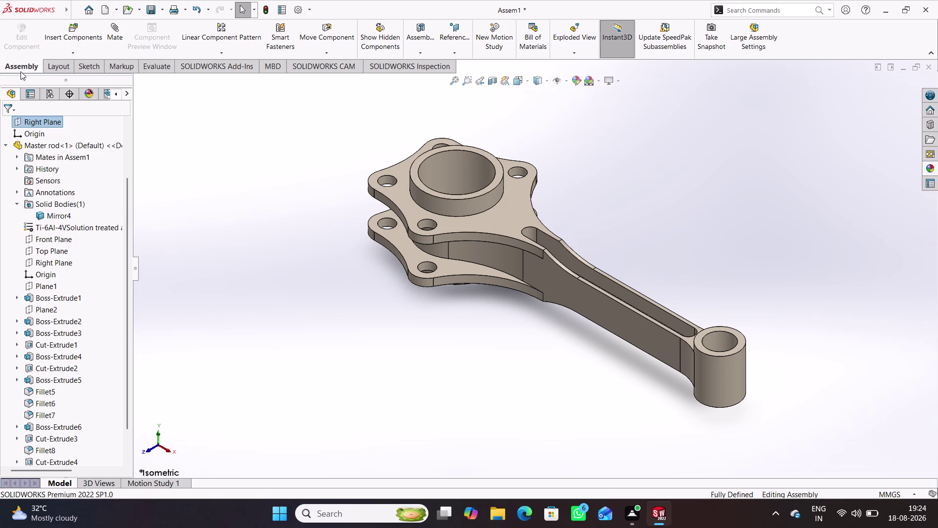
Insert the Articulated rod, turn it three times by 90°, and place it beside the master rod's flanged end.
click(85, 35)
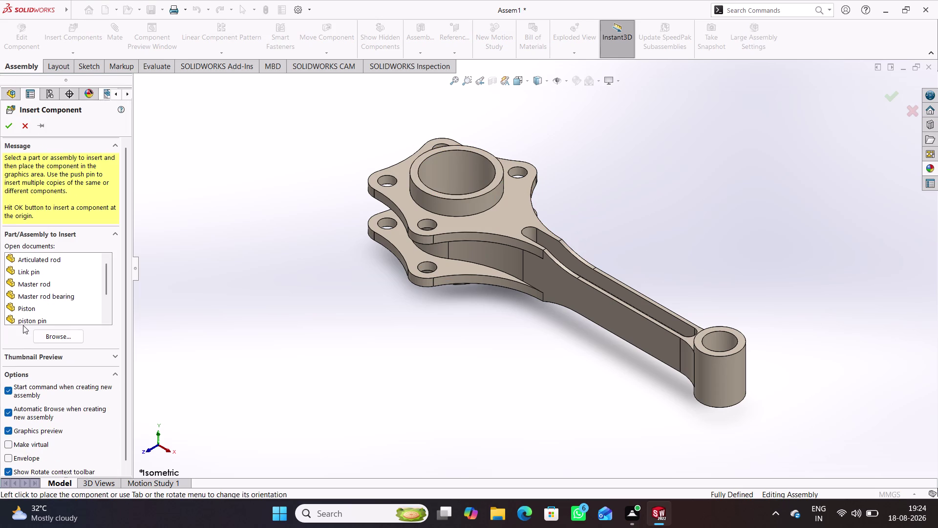
click(56, 262)
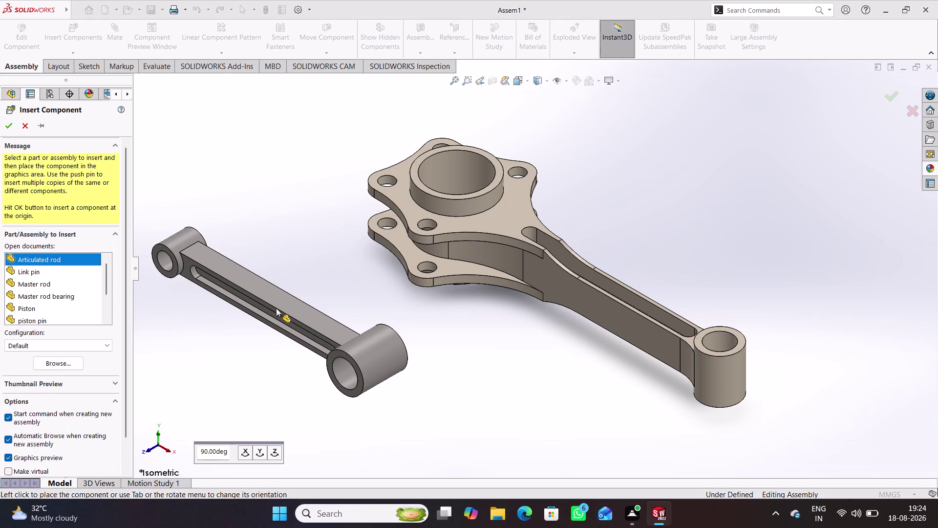
click(244, 453)
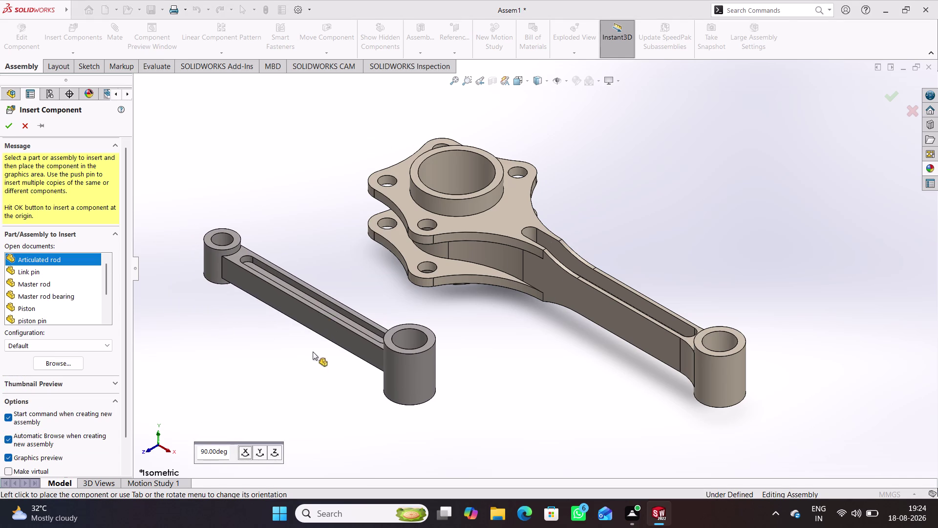
click(259, 451)
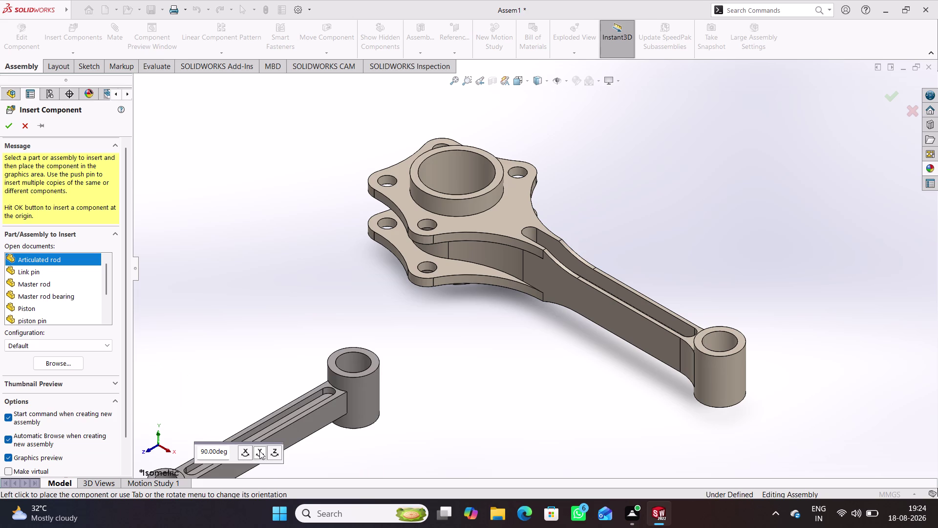
click(259, 451)
click(259, 451)
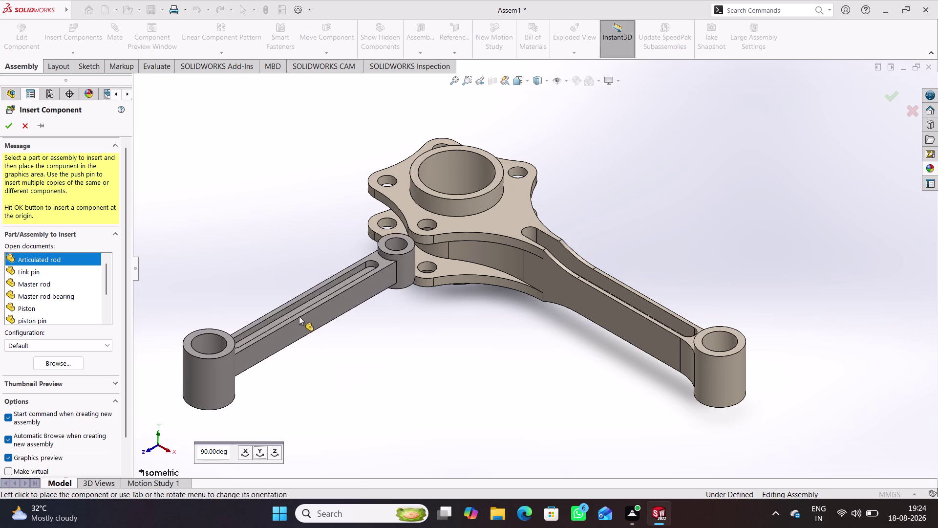
click(293, 313)
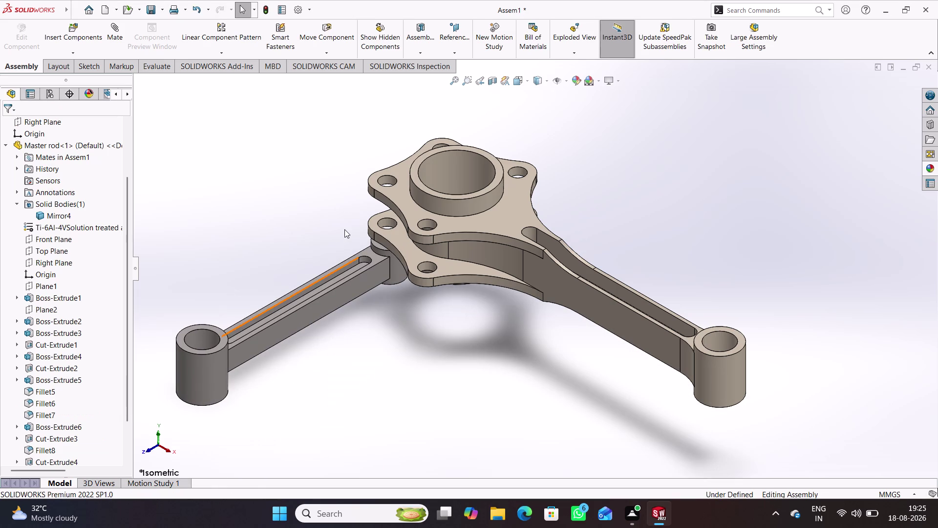
Pick the top face of the articulated rod's small end as the first Mate reference.
middle_drag(343, 240, 352, 228)
drag(365, 267, 363, 288)
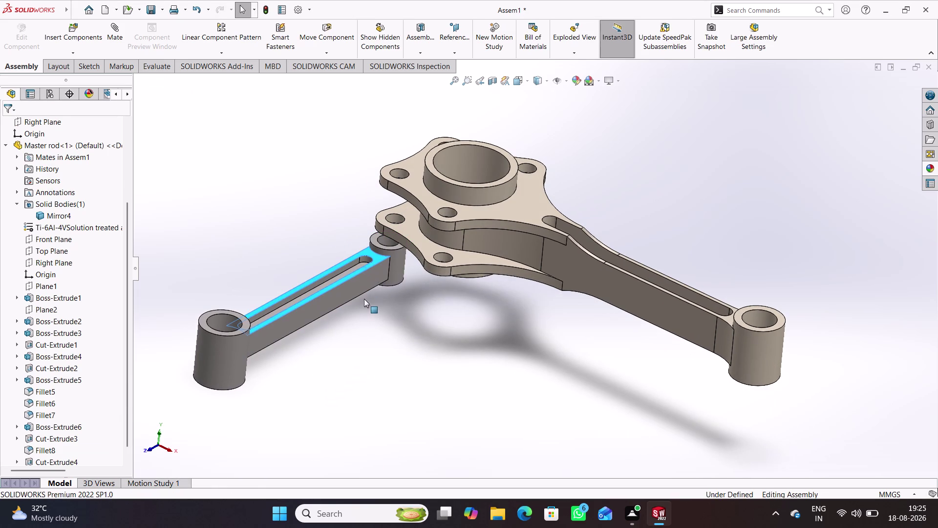
drag(363, 288, 366, 325)
click(109, 35)
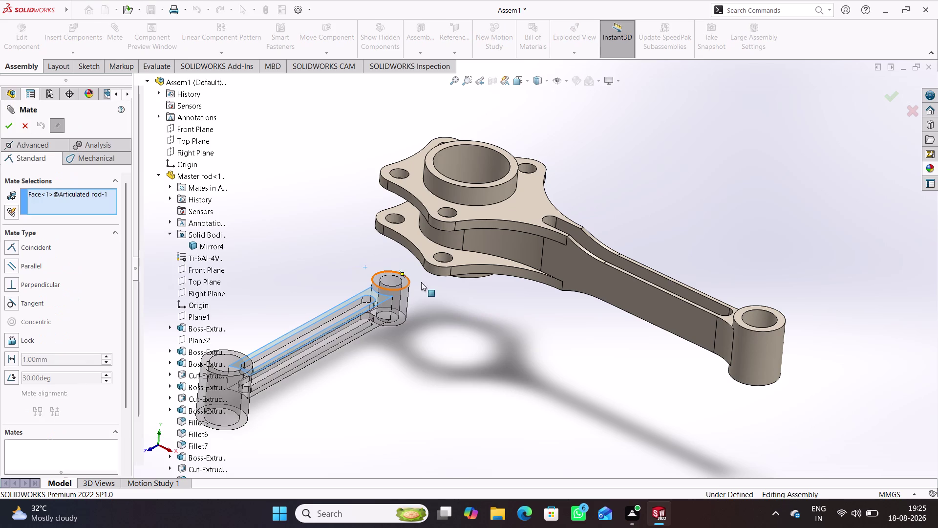
Make the rod-end cylinder concentric with the master rod flange pin-hole axis, dismissing the tangent suggestion.
scroll(down, 3)
scroll(down, 3)
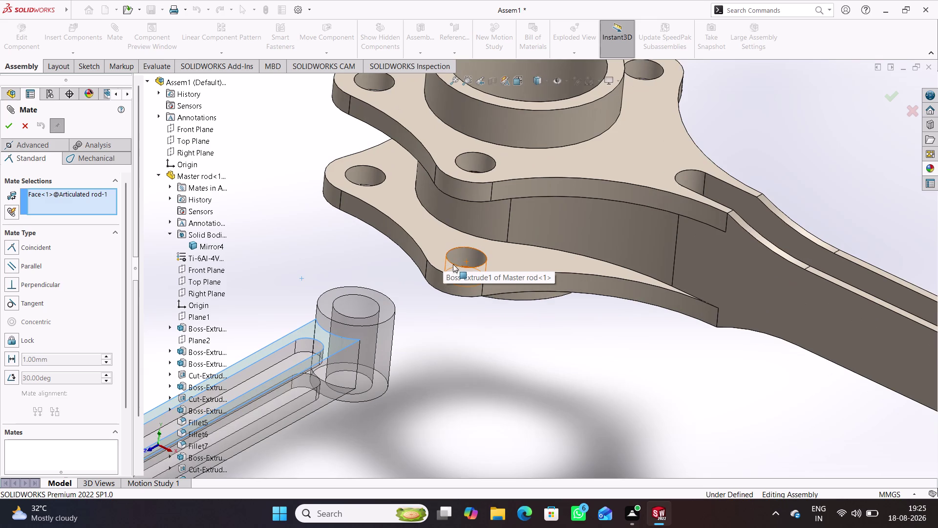
click(463, 251)
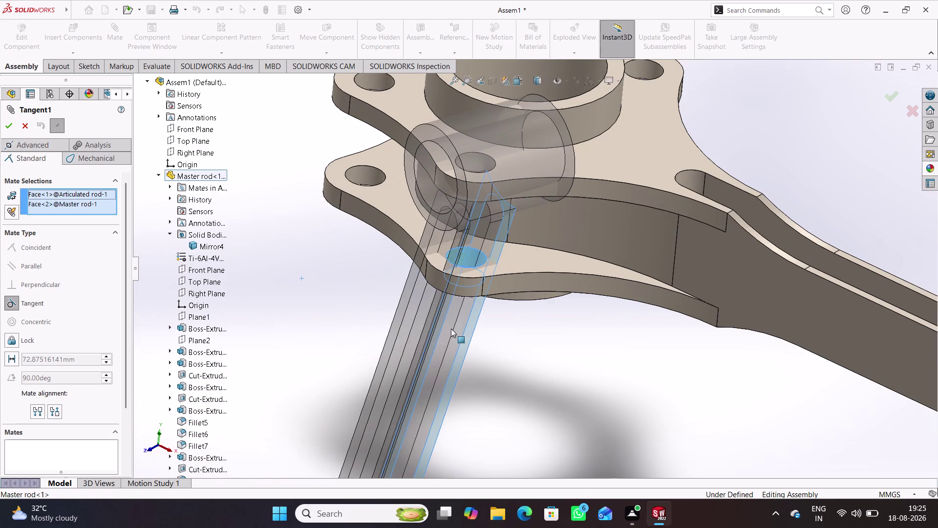
click(424, 349)
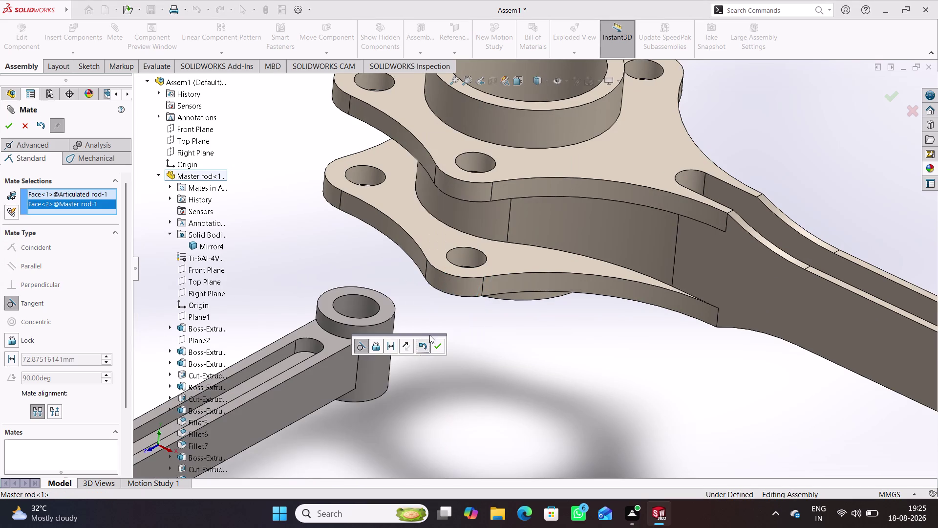
click(467, 257)
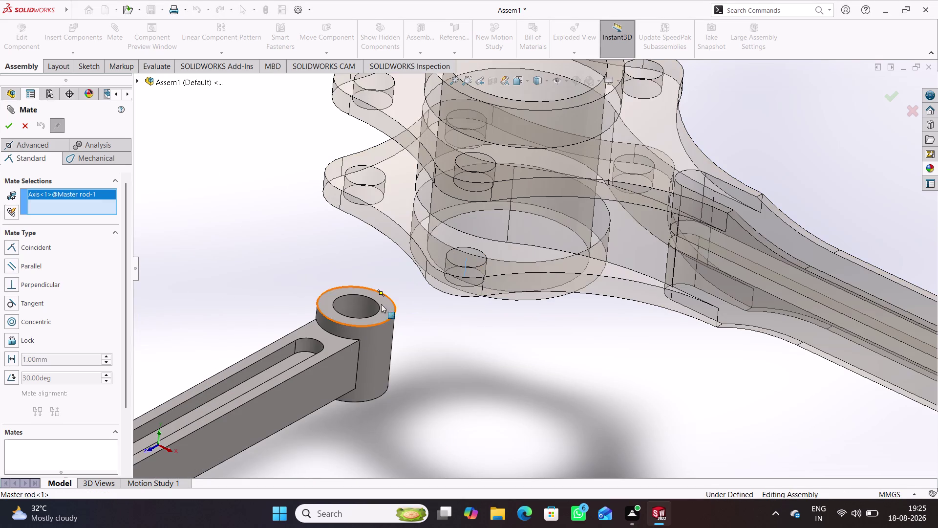
click(359, 300)
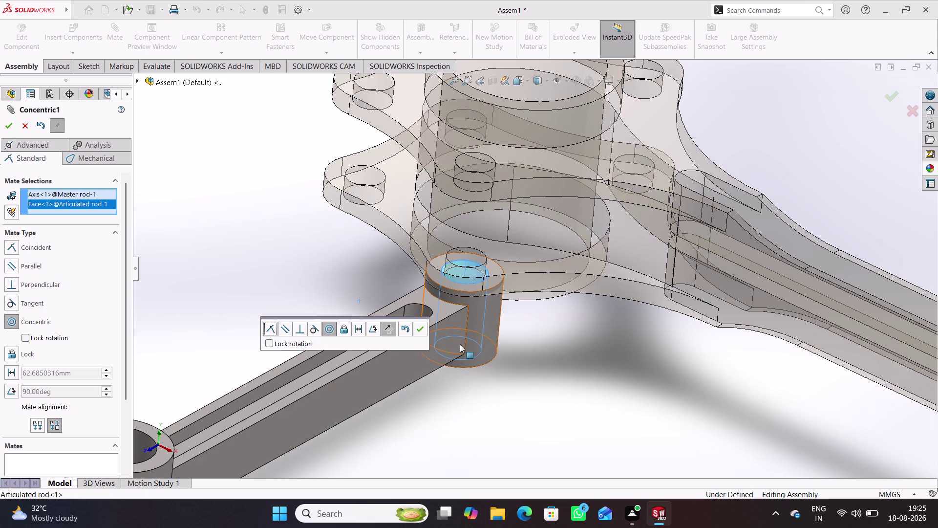
click(417, 327)
click(466, 380)
drag(477, 332, 477, 332)
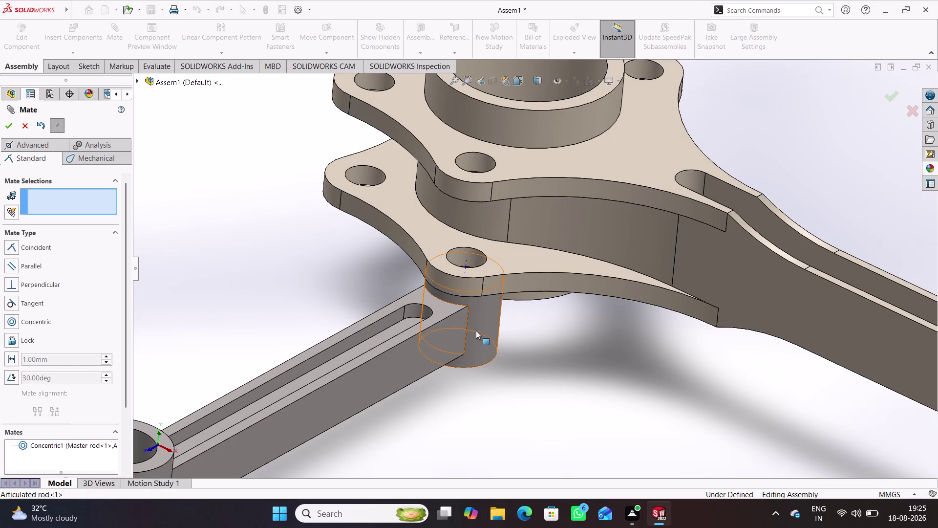
Drag the articulated rod's end up into the gap between the master rod flanges.
drag(476, 332, 467, 210)
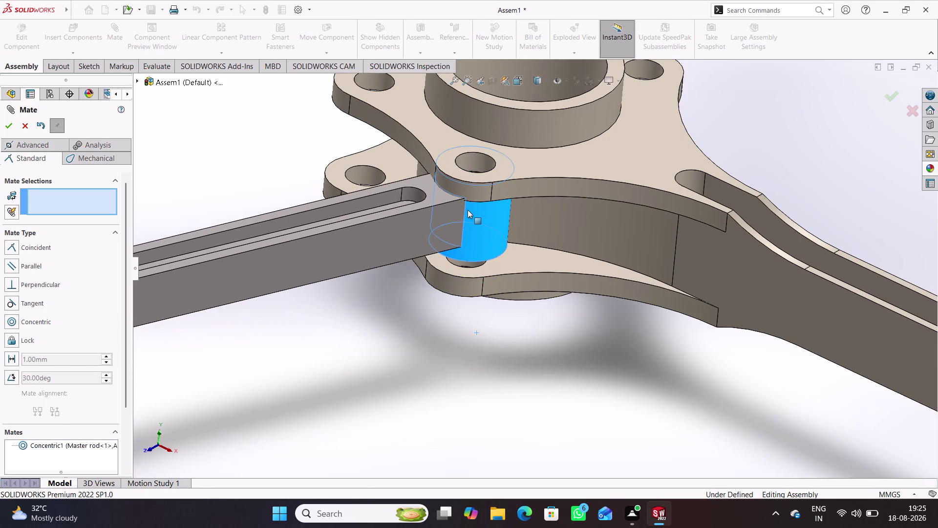
drag(468, 210, 469, 211)
click(438, 327)
middle_drag(466, 337, 466, 319)
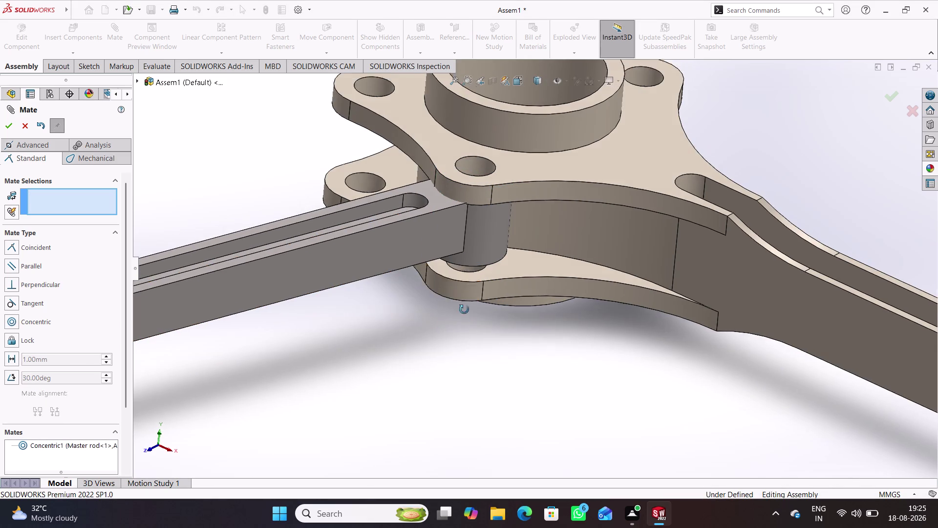
middle_drag(466, 319, 450, 269)
drag(546, 365, 538, 101)
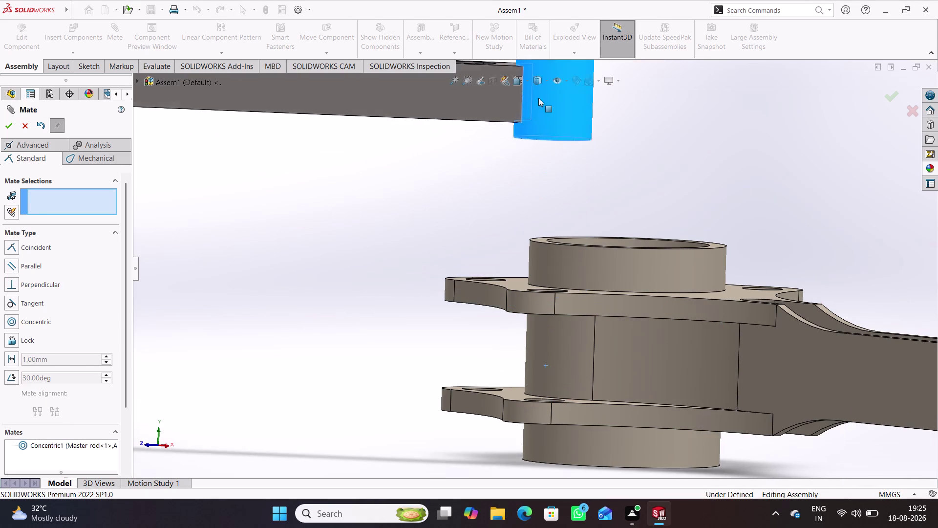
drag(537, 101, 538, 98)
middle_drag(512, 170, 536, 63)
scroll(up, 3)
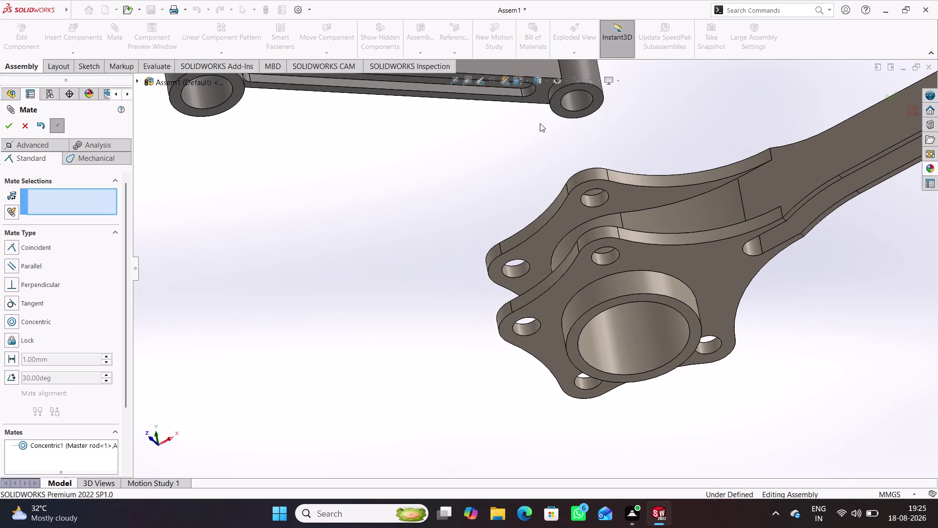
Mate the articulated rod end face coincident with the master rod flange face.
click(597, 95)
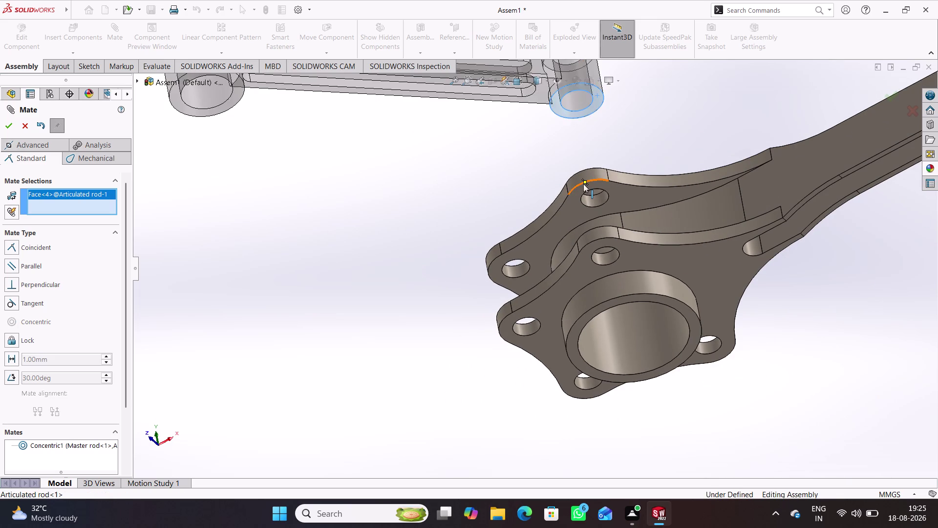
middle_drag(583, 184, 561, 332)
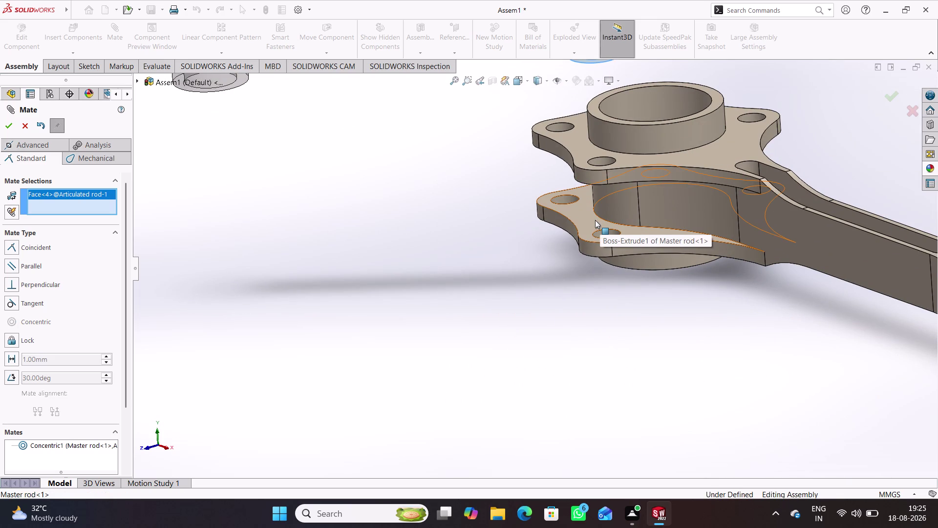
click(590, 226)
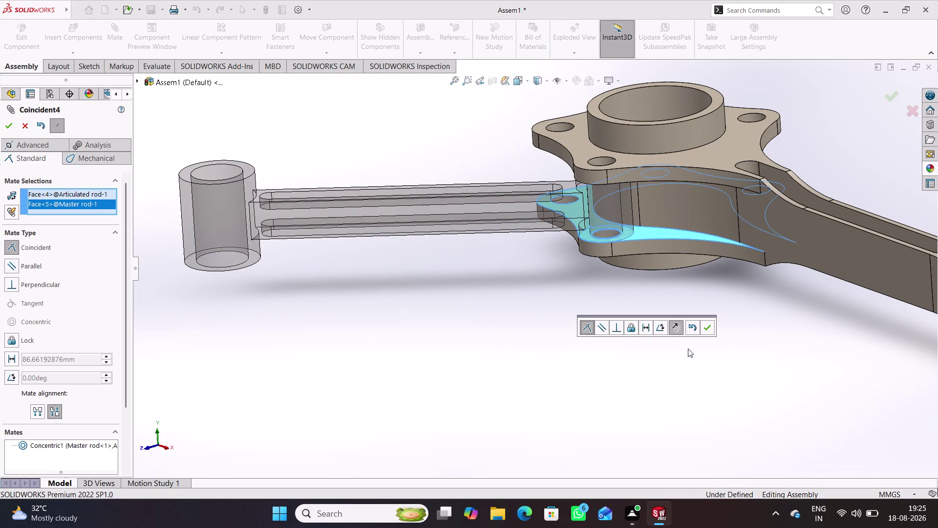
click(710, 331)
click(566, 315)
middle_drag(570, 319, 580, 254)
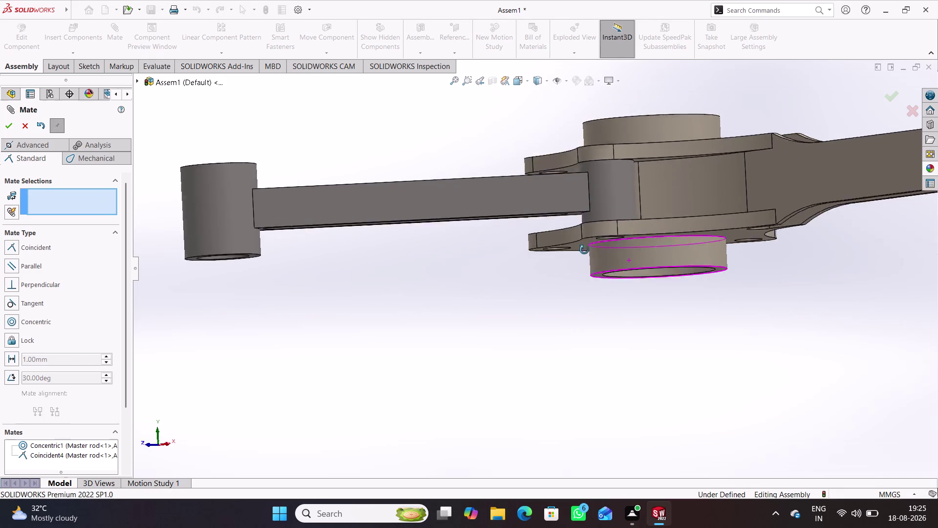
middle_drag(581, 254, 590, 423)
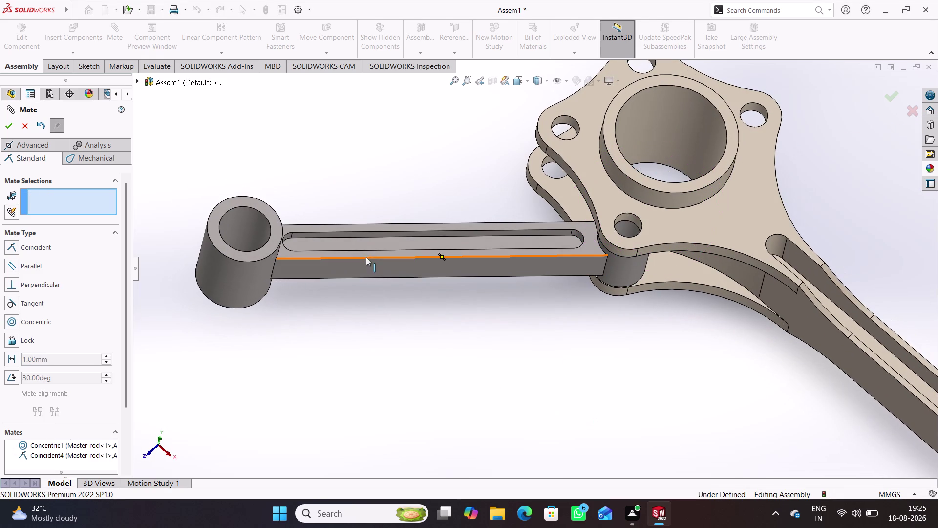
Swing the articulated rod about its pin and close the Mate PropertyManager.
drag(366, 257, 445, 363)
scroll(up, 3)
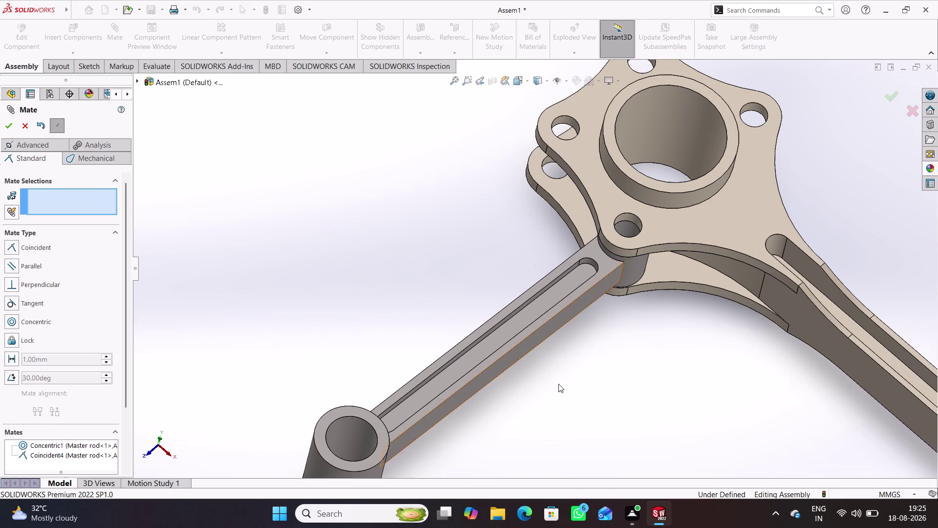
scroll(up, 3)
middle_drag(461, 268, 434, 273)
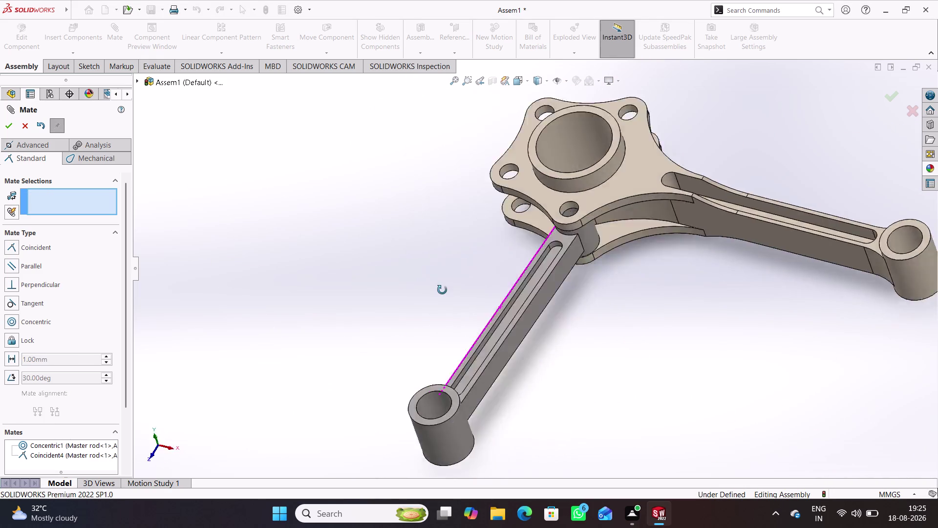
middle_drag(434, 272, 534, 231)
scroll(up, 3)
scroll(down, 3)
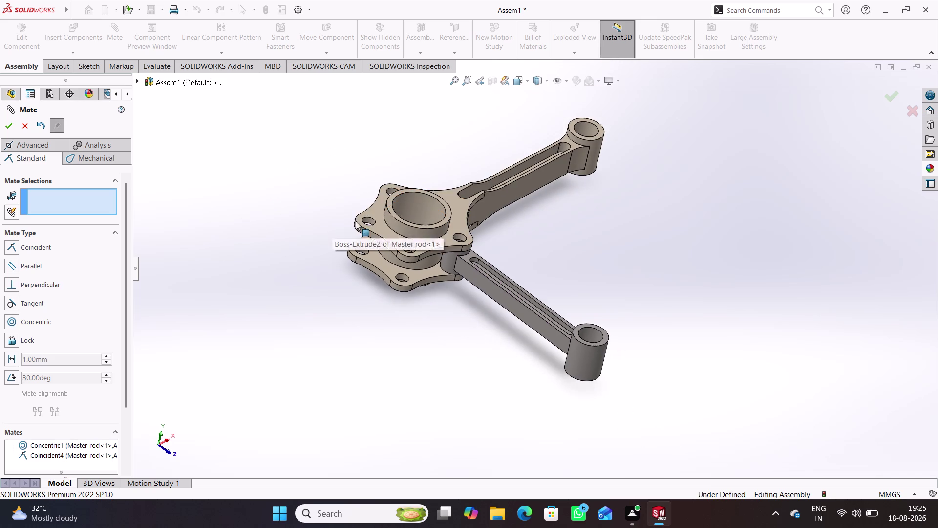
scroll(down, 3)
scroll(down, 3)
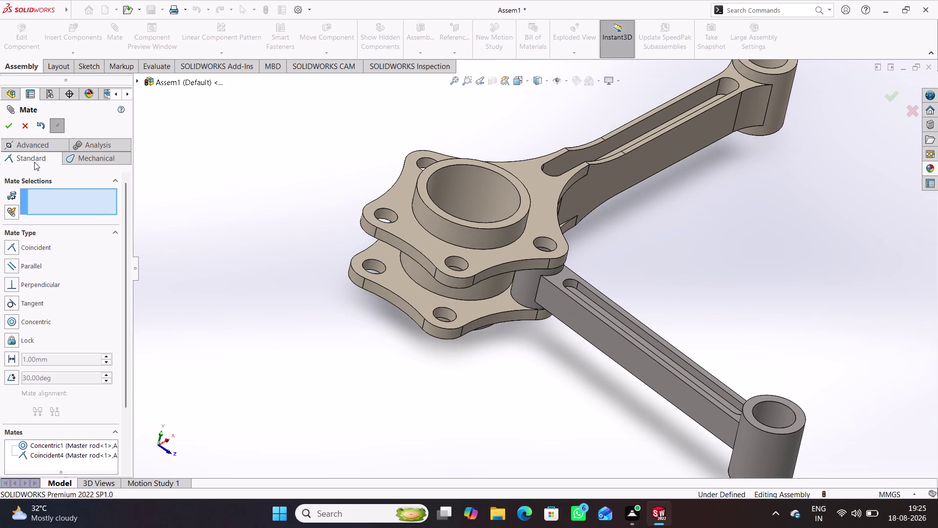
click(5, 128)
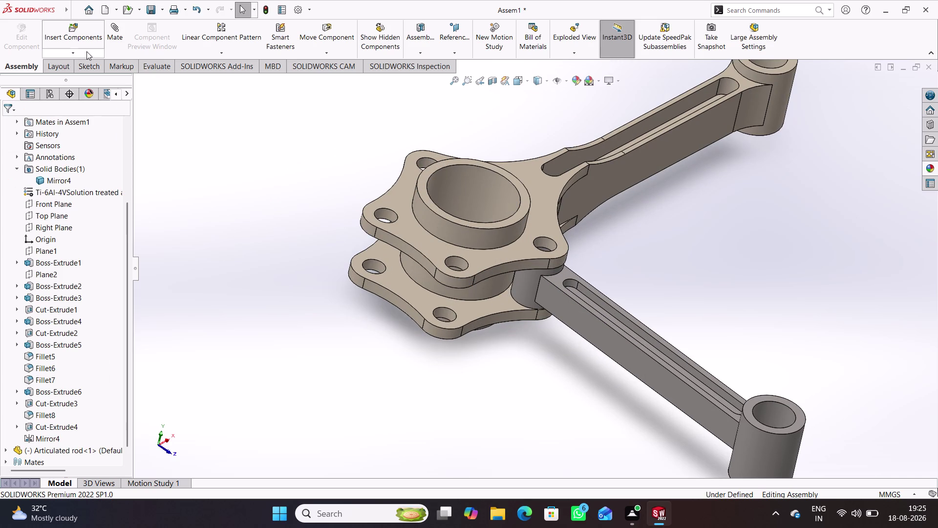
Copy the articulated rod with its mates onto the next flange pin hole and flange face.
click(75, 50)
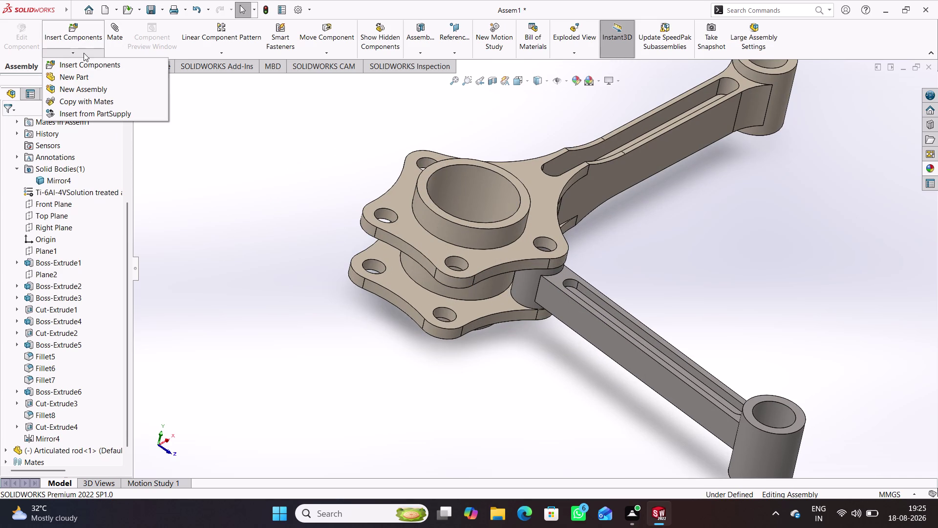
click(92, 101)
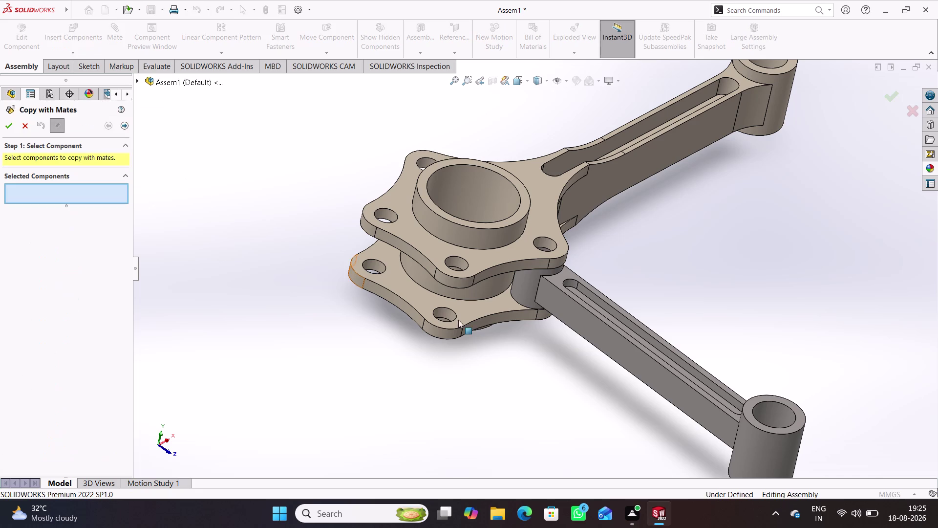
click(596, 325)
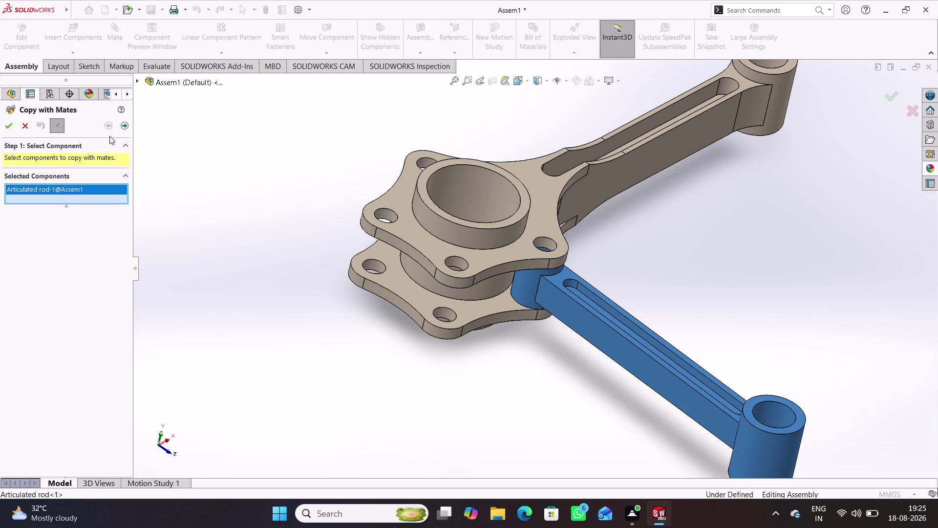
click(125, 127)
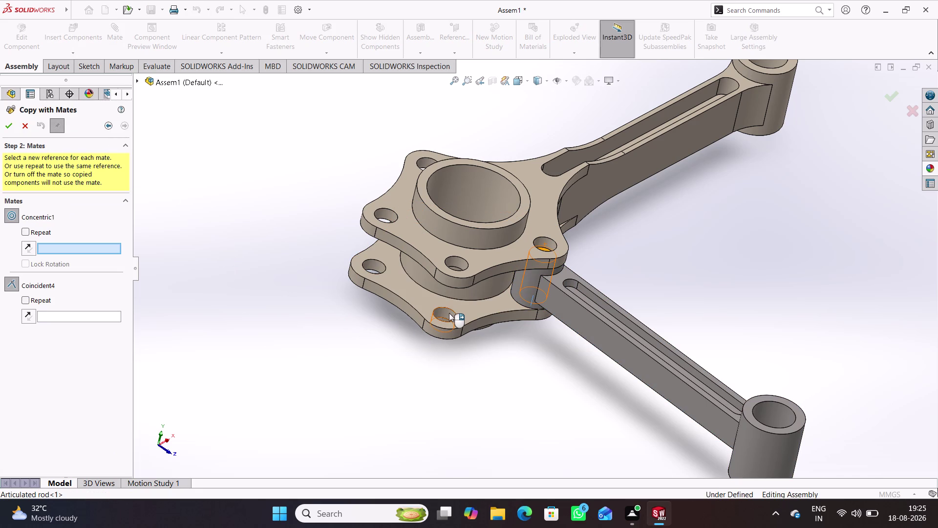
click(449, 312)
click(416, 294)
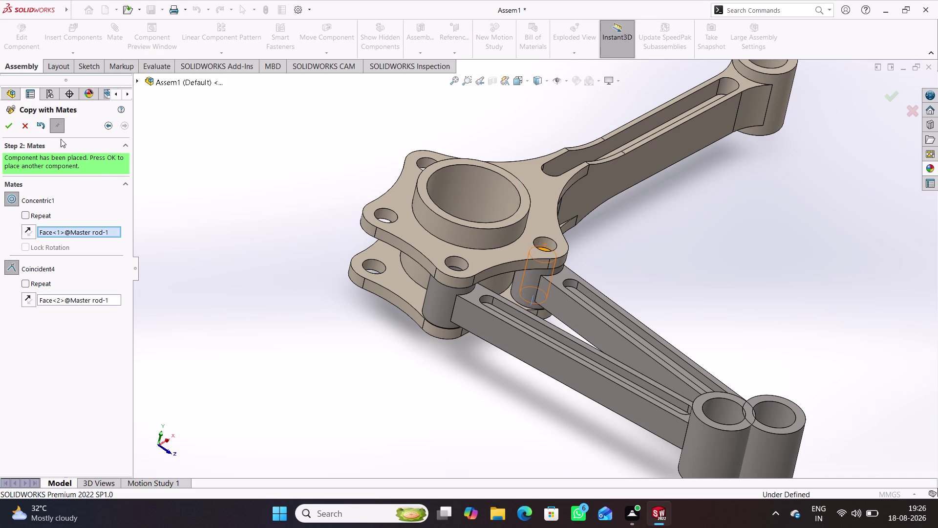
click(7, 126)
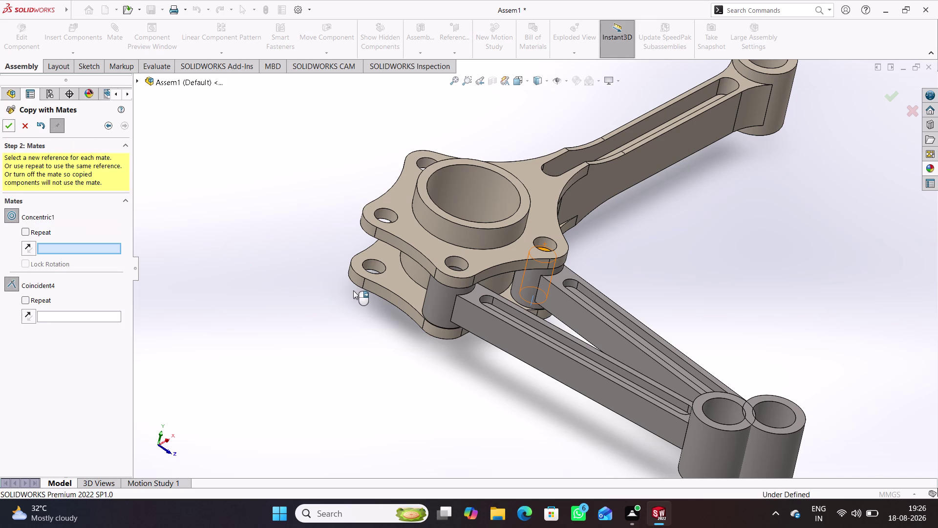
Place another articulated rod copy at the next pin hole against the flange face.
middle_drag(323, 309, 355, 346)
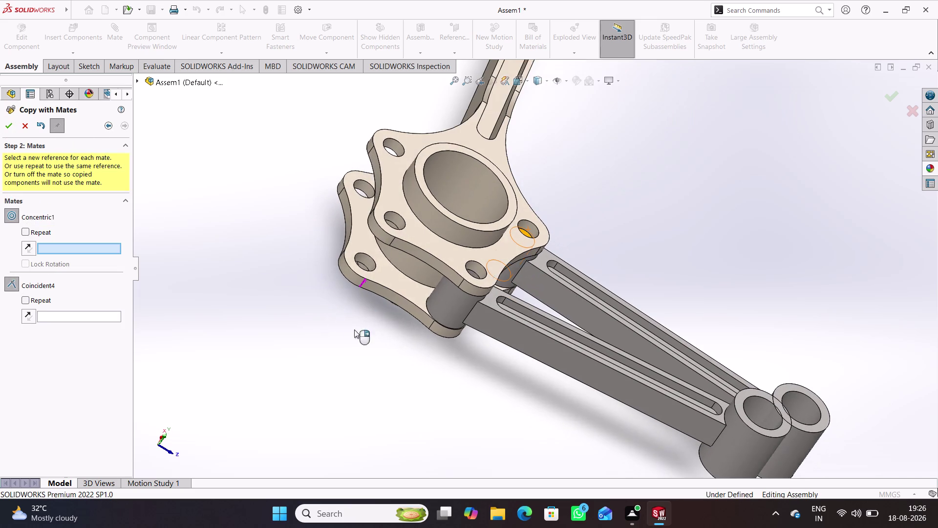
click(365, 258)
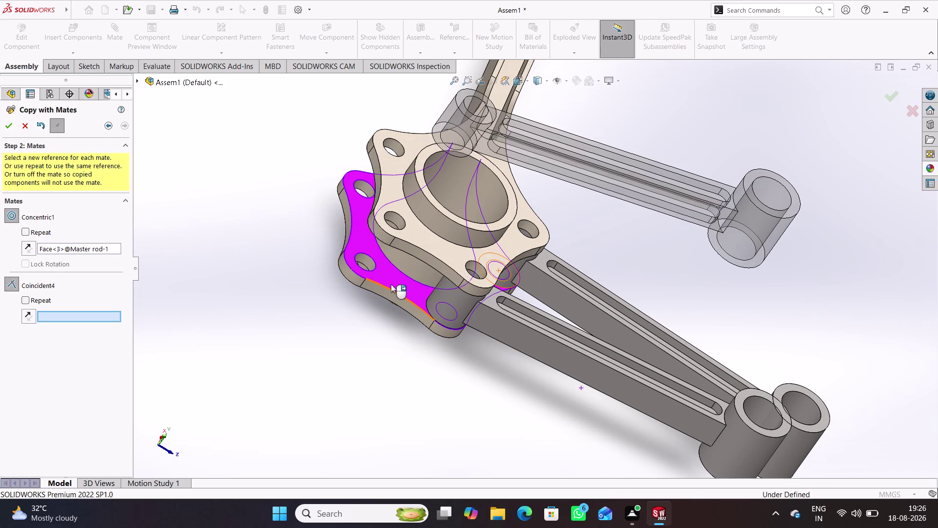
click(394, 277)
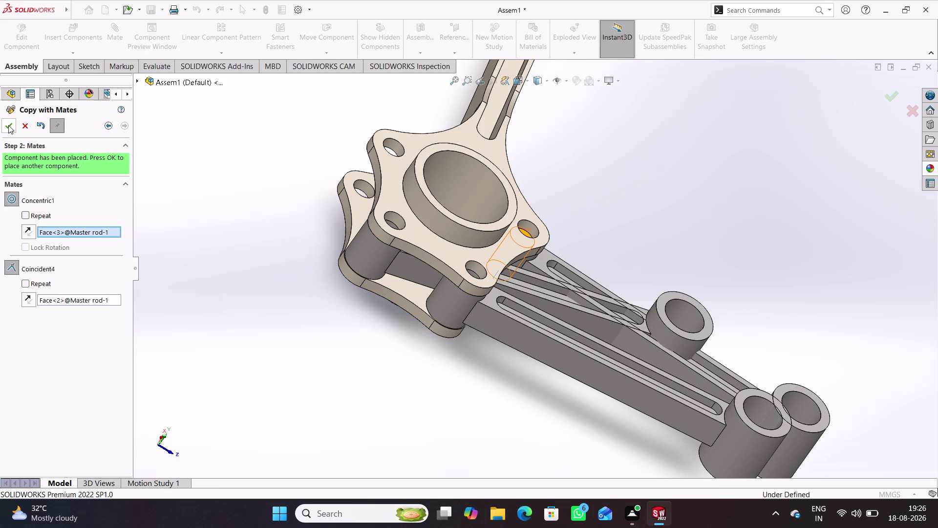
click(8, 125)
Place a final rod copy at another pin hole and finish Copy with Mates.
middle_drag(367, 367, 439, 365)
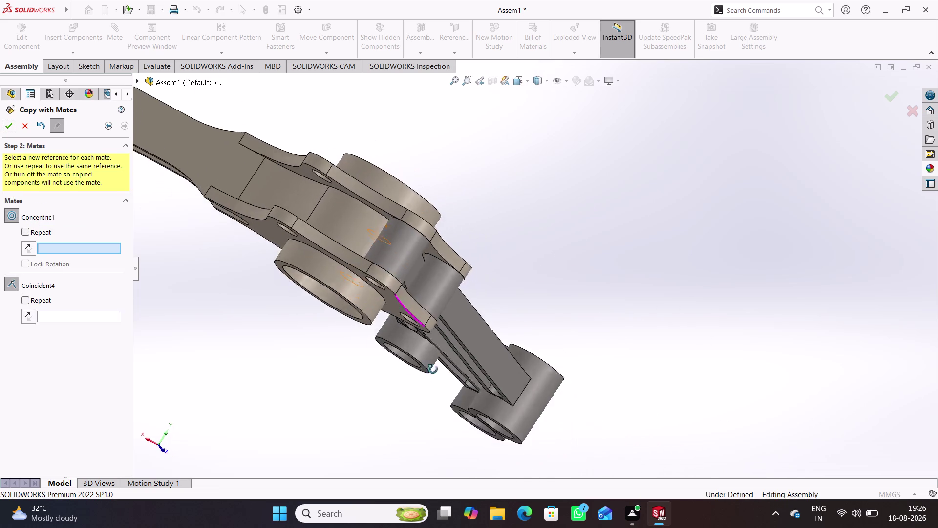
middle_drag(439, 365, 412, 387)
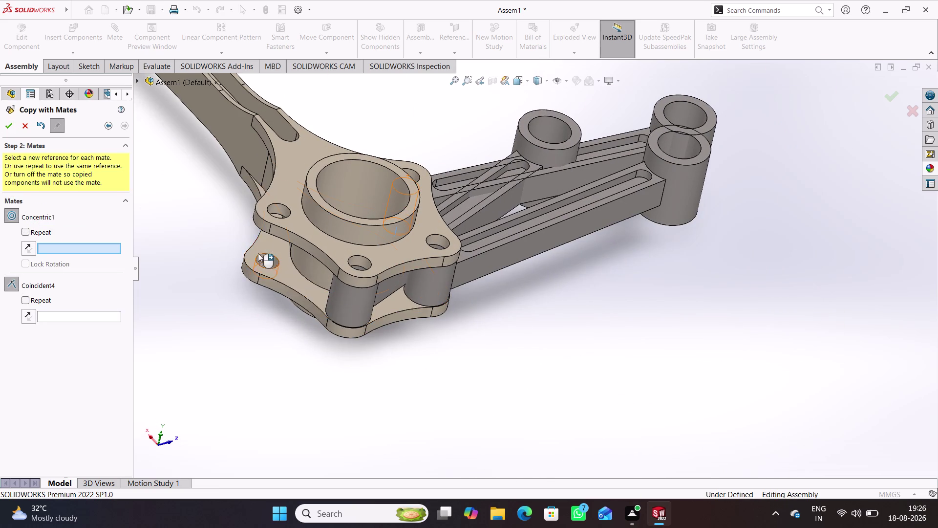
click(271, 262)
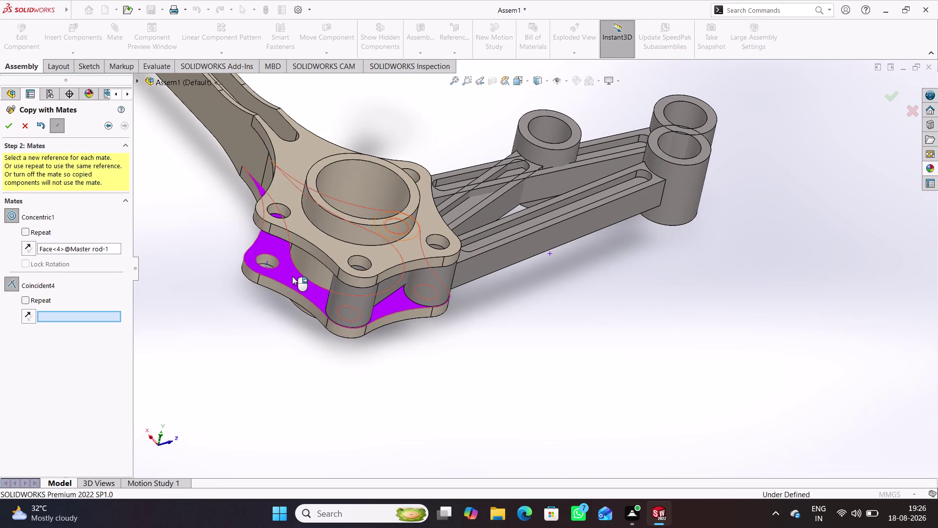
click(292, 276)
click(7, 125)
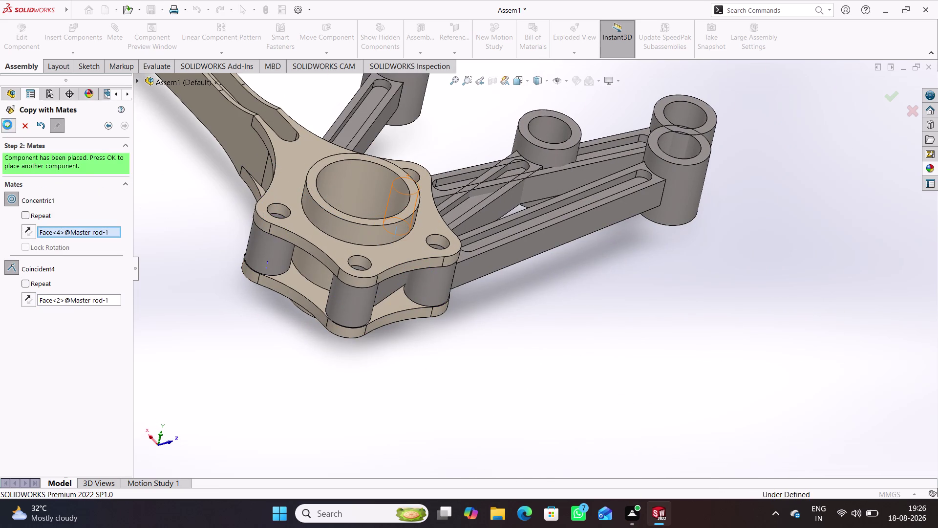
click(26, 124)
Drag the articulated rods around their pins to spread them radially around the master rod.
middle_drag(363, 339, 359, 329)
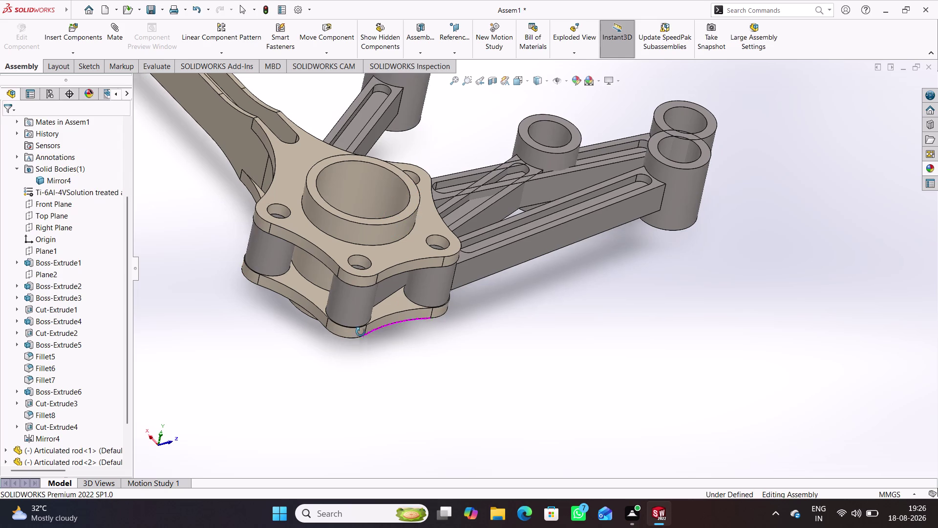
middle_drag(359, 329, 329, 344)
drag(761, 215, 739, 285)
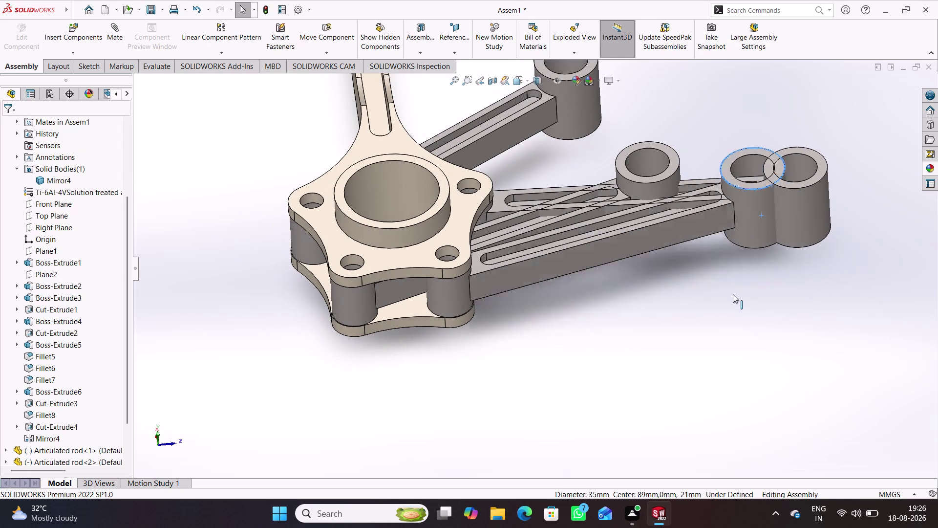
drag(738, 285, 601, 210)
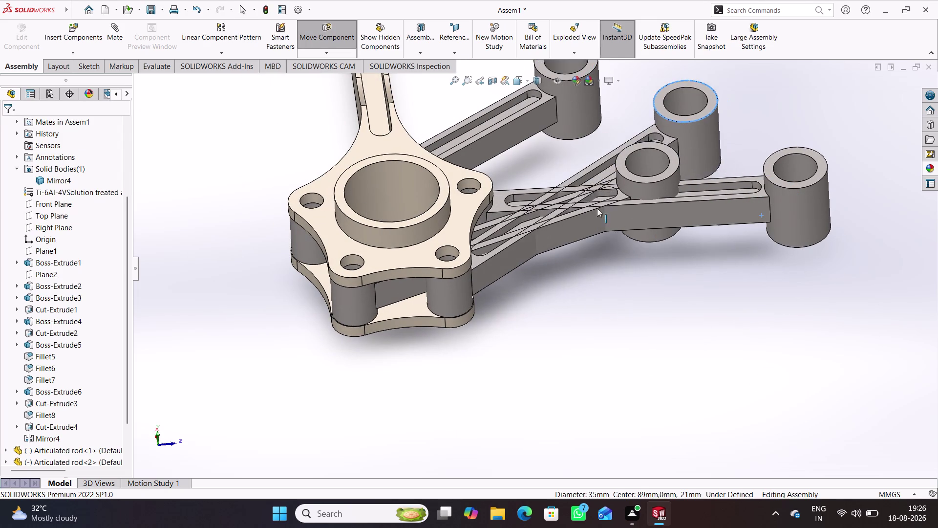
drag(602, 210, 483, 100)
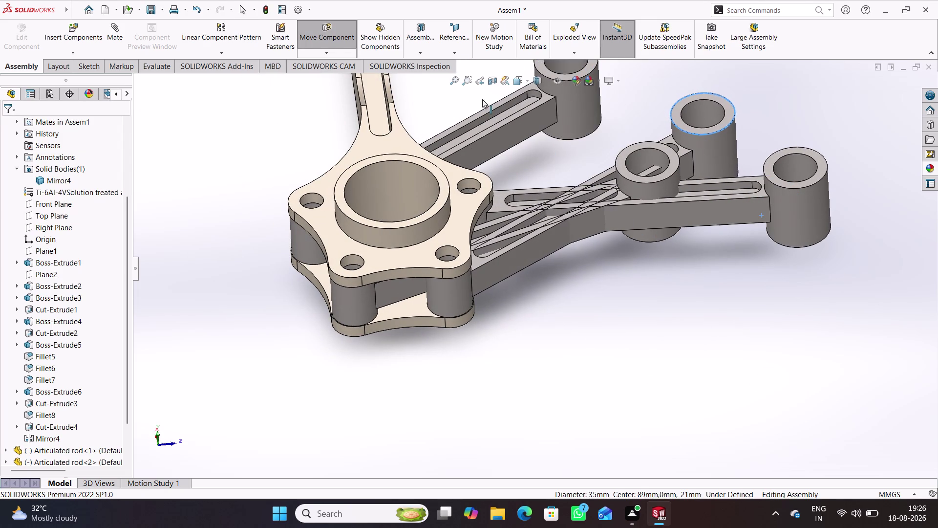
drag(483, 100, 481, 99)
drag(803, 204, 382, 325)
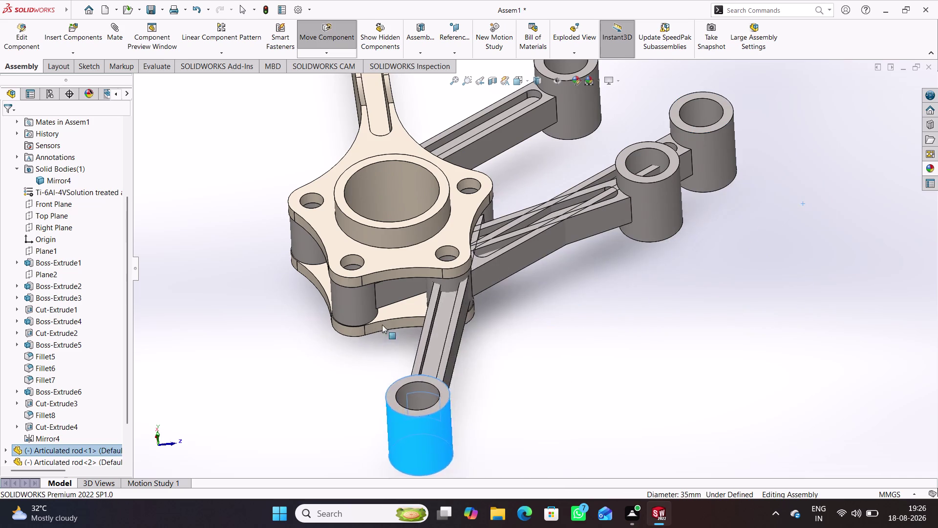
drag(382, 324, 769, 96)
drag(649, 175, 616, 301)
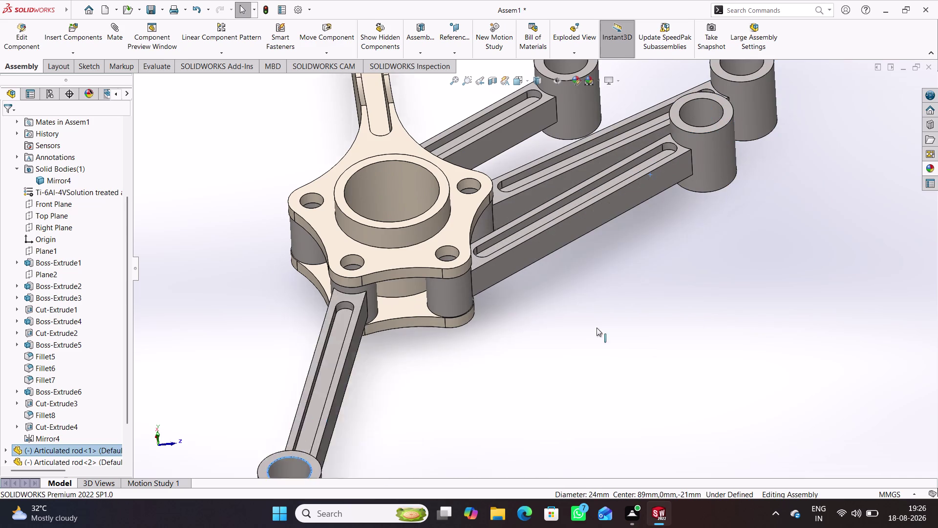
drag(616, 301, 473, 377)
drag(712, 127, 717, 153)
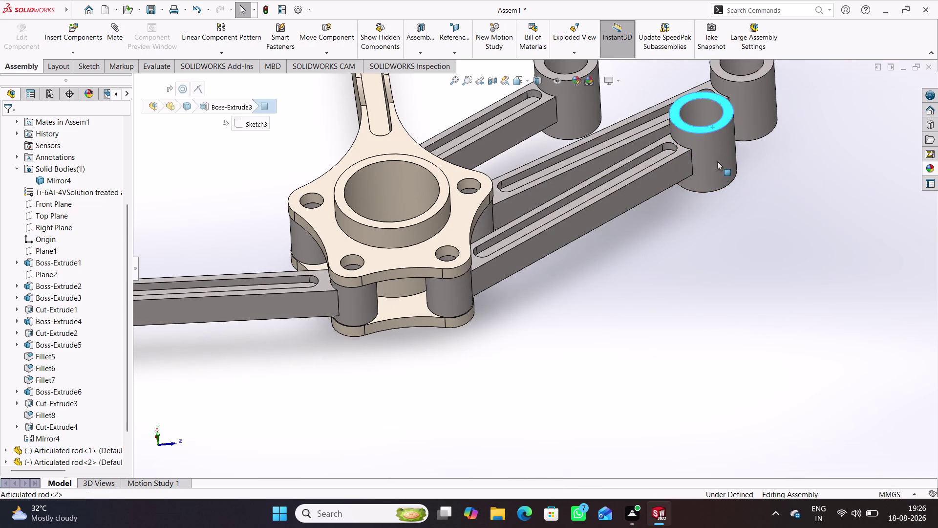
drag(717, 153, 551, 430)
drag(574, 98, 516, 78)
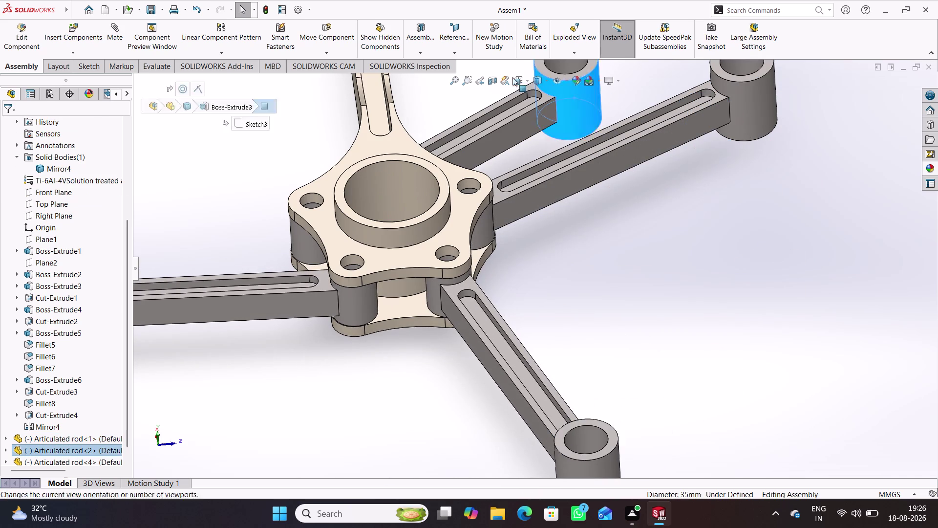
drag(516, 77, 157, 189)
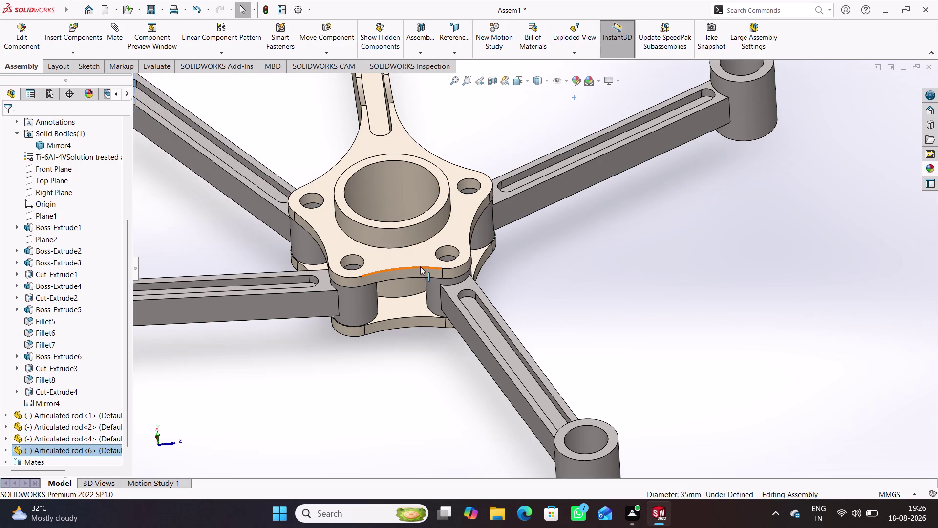
Zoom in and swing the left-side rods toward the bottom and back left.
scroll(up, 3)
scroll(up, 3)
scroll(up, 3)
click(608, 275)
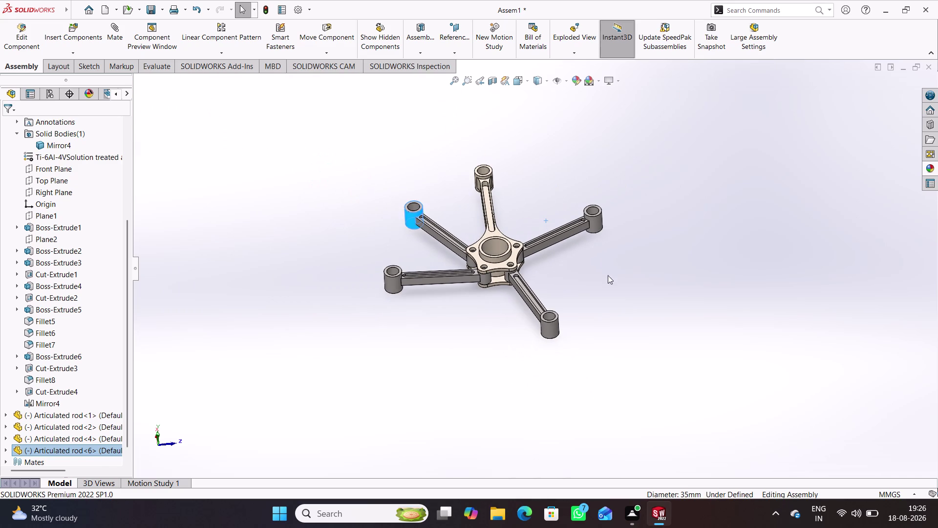
drag(390, 277, 386, 293)
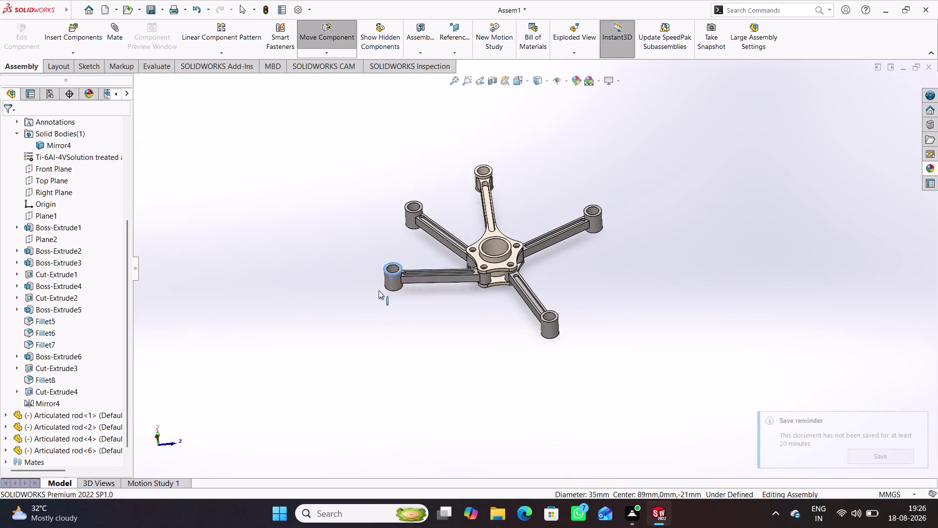
drag(385, 293, 219, 233)
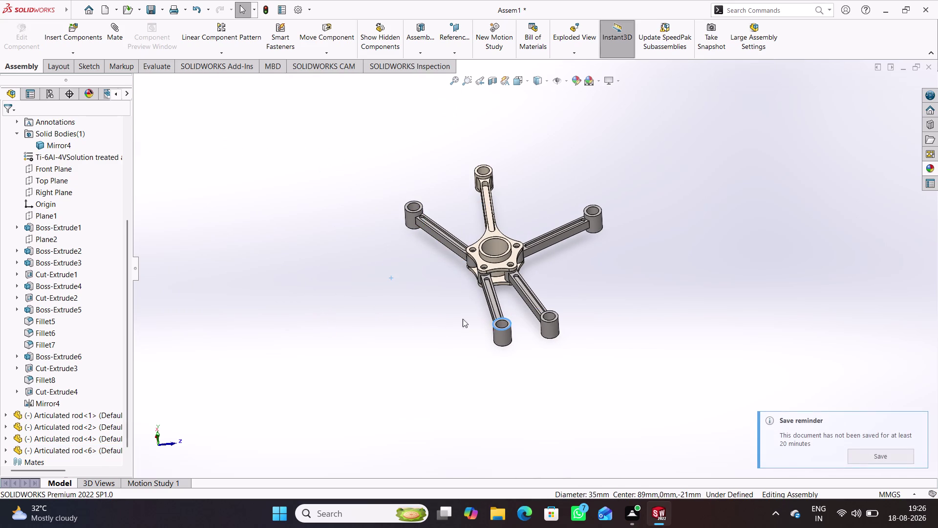
drag(509, 338, 396, 309)
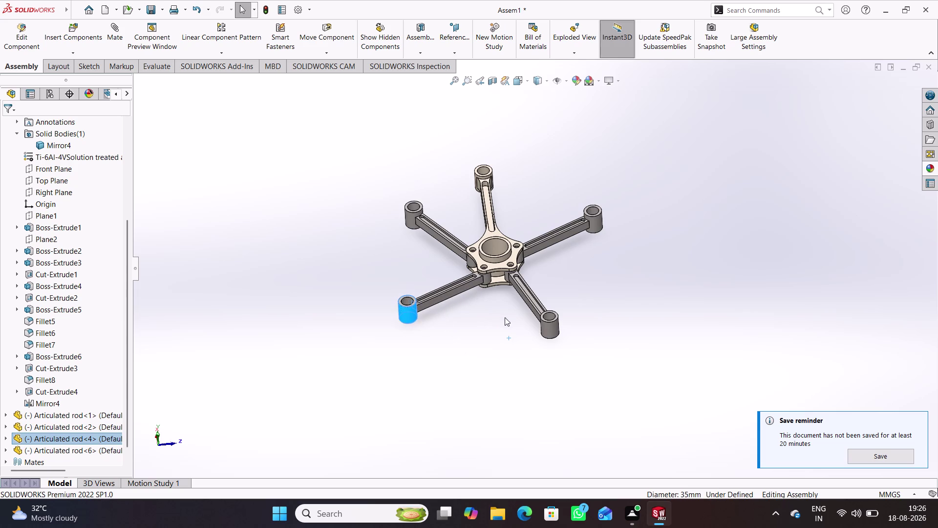
scroll(up, 3)
scroll(down, 3)
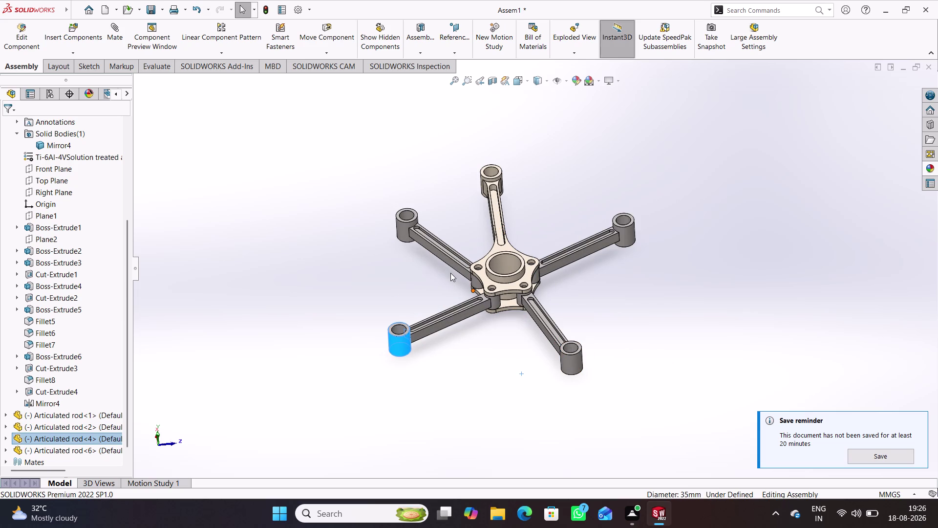
Switch to isometric view and swing the right and front rods to new angles.
key(ctrl+7)
click(546, 358)
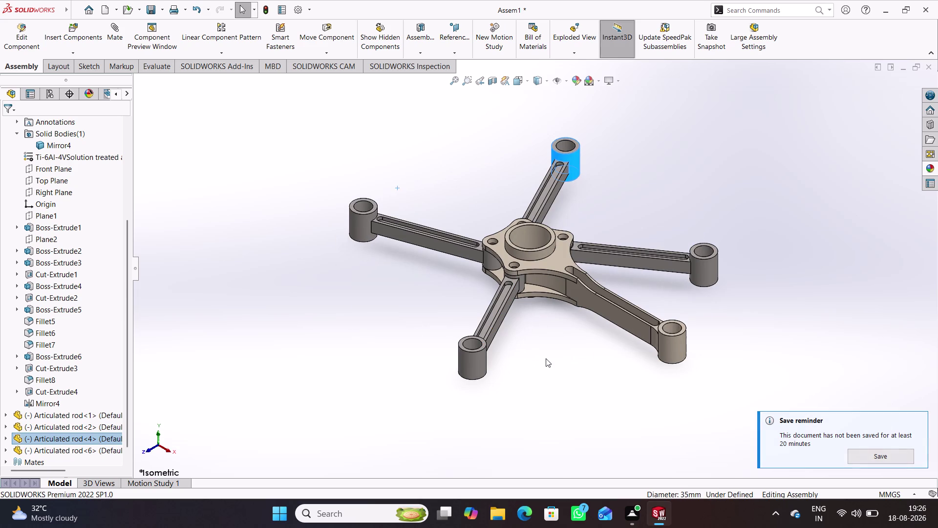
drag(705, 272, 718, 255)
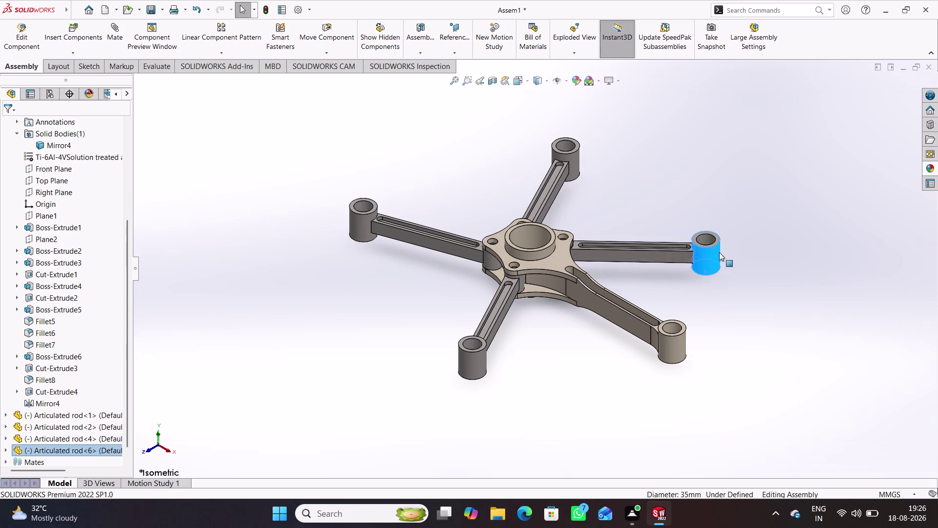
drag(718, 254, 733, 217)
drag(482, 361, 449, 357)
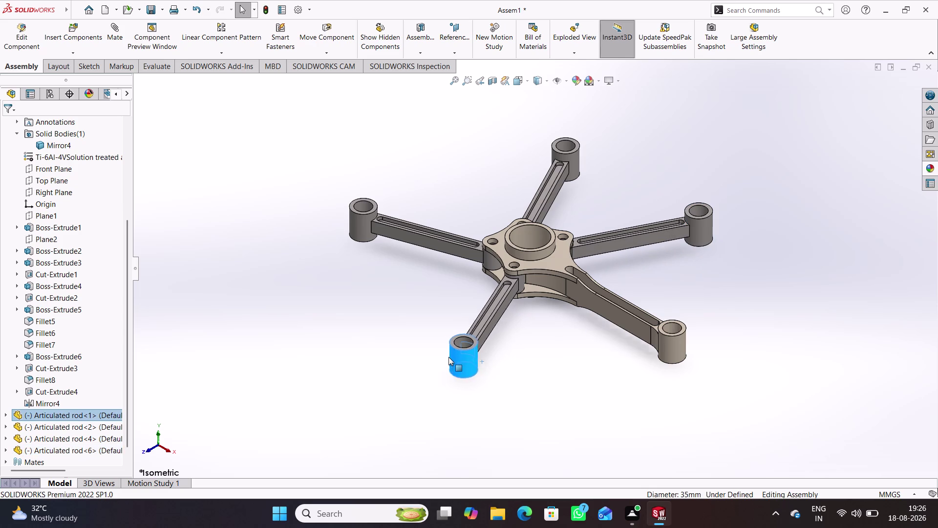
drag(449, 357, 402, 342)
click(509, 373)
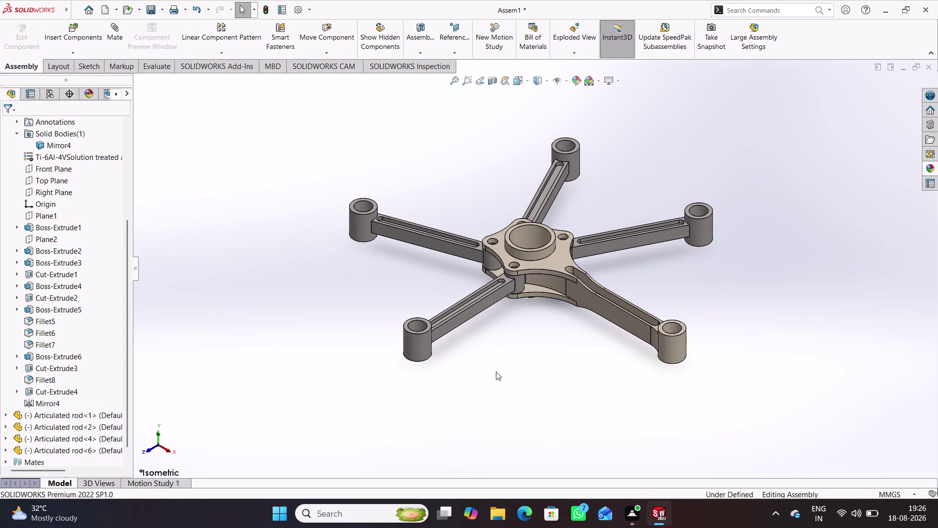
Fine-tune the top, left and right rod angles to even out their radial spacing.
drag(570, 154, 567, 144)
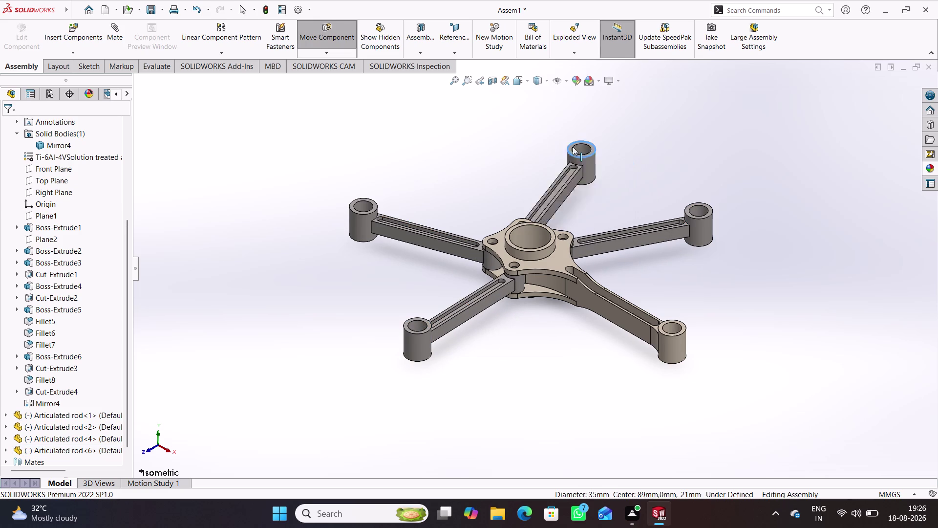
drag(567, 145, 576, 149)
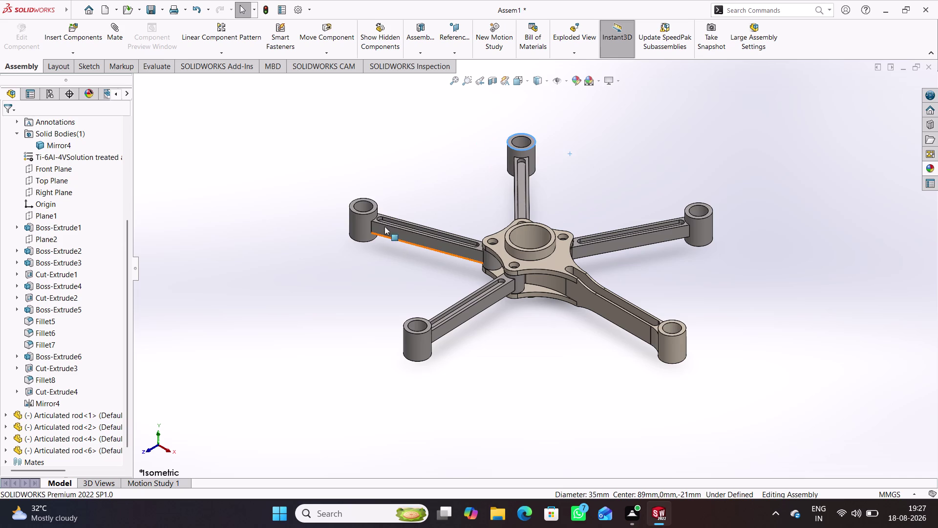
drag(369, 219, 383, 200)
drag(420, 343, 394, 306)
drag(703, 225, 703, 236)
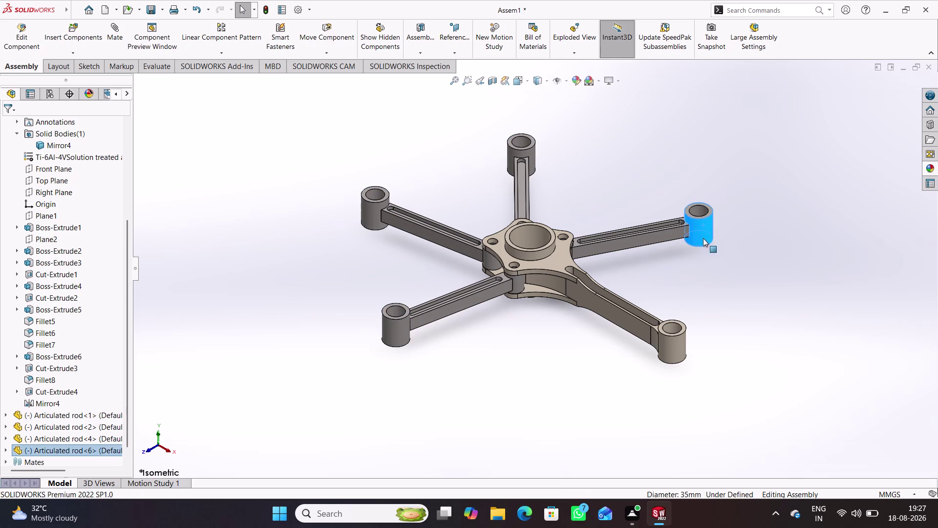
drag(703, 236, 701, 248)
drag(394, 320, 426, 345)
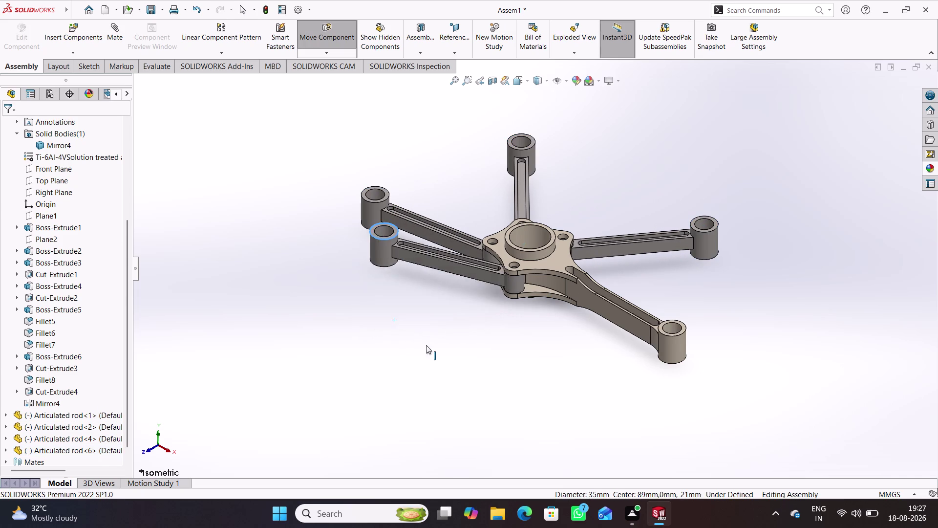
drag(426, 345, 398, 299)
drag(369, 211, 360, 217)
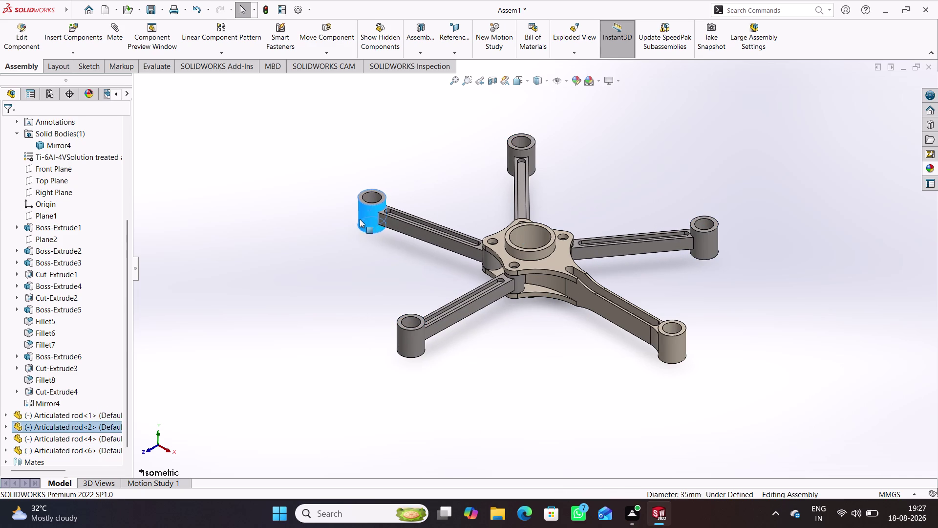
drag(361, 217, 357, 223)
click(518, 369)
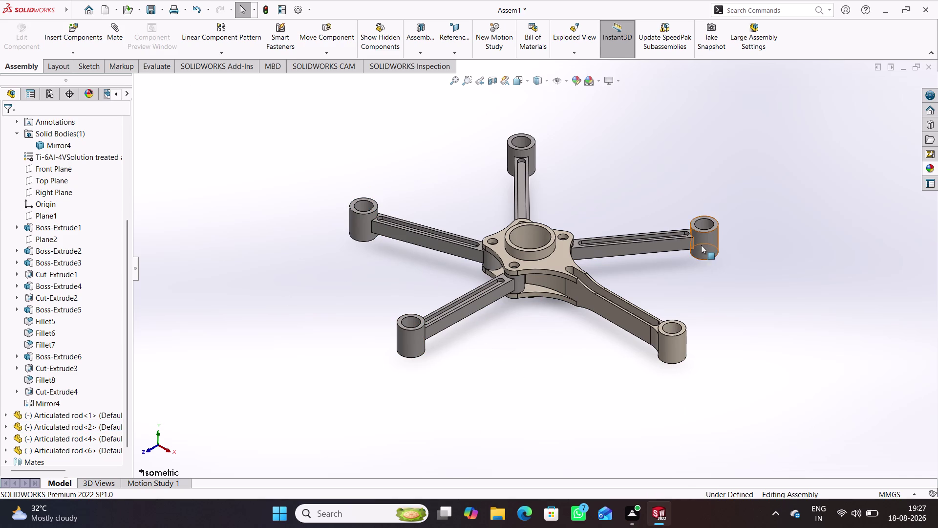
drag(704, 244, 715, 221)
click(738, 312)
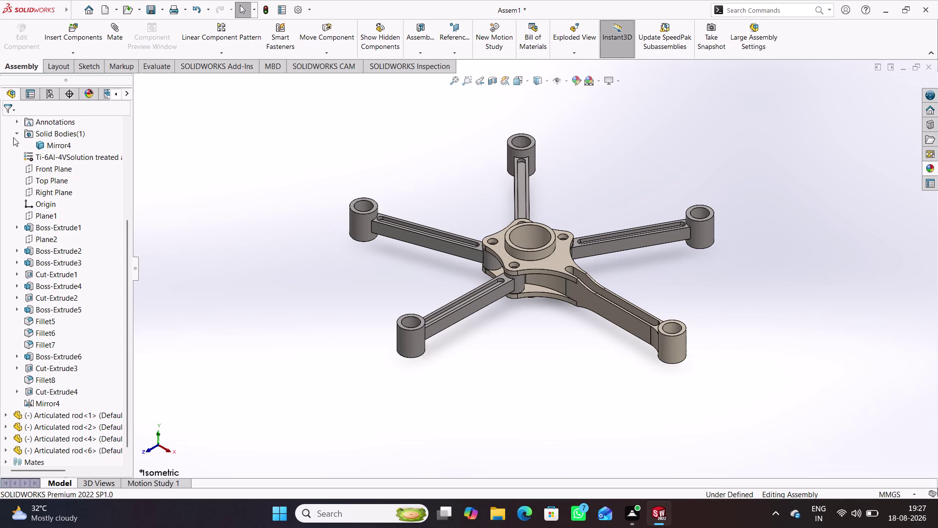
Insert the Link pin upright beside the master rod using the 90° rotate buttons, then start a Mate.
click(67, 39)
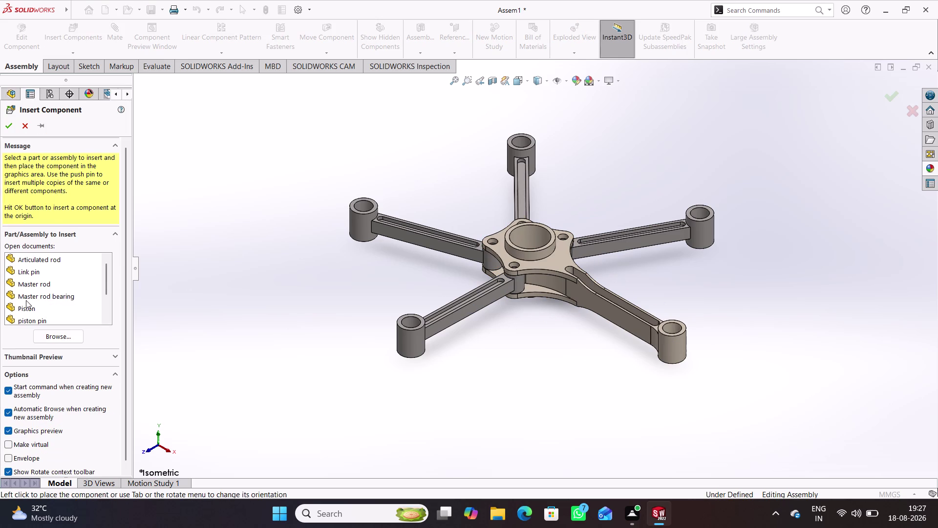
scroll(down, 3)
scroll(down, 3)
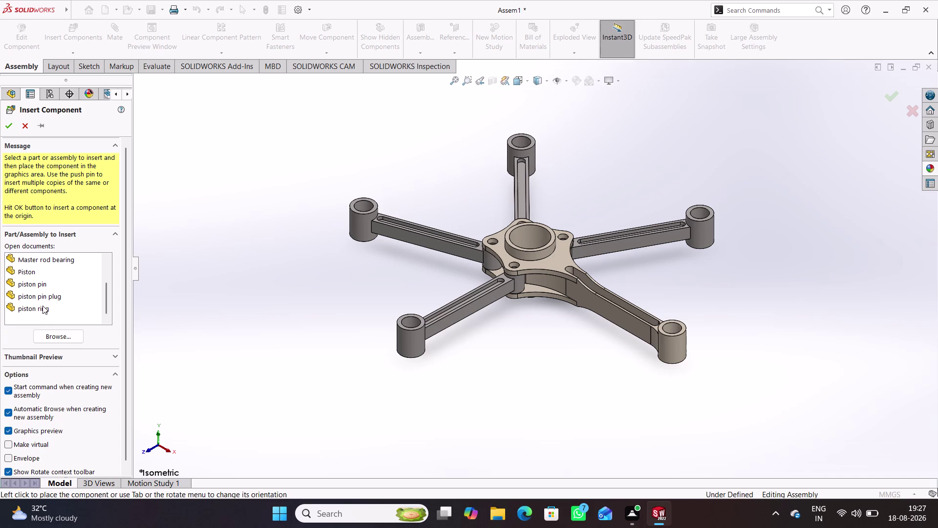
scroll(up, 3)
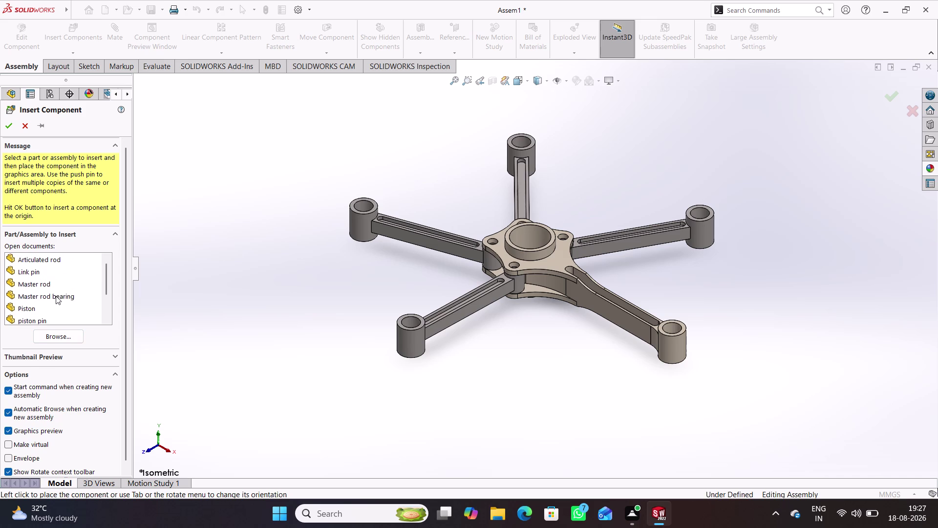
click(44, 271)
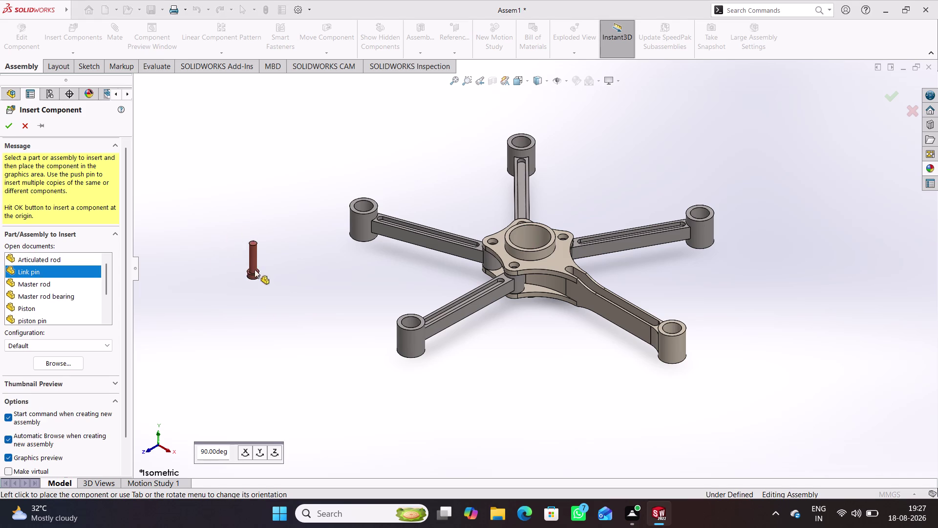
click(262, 452)
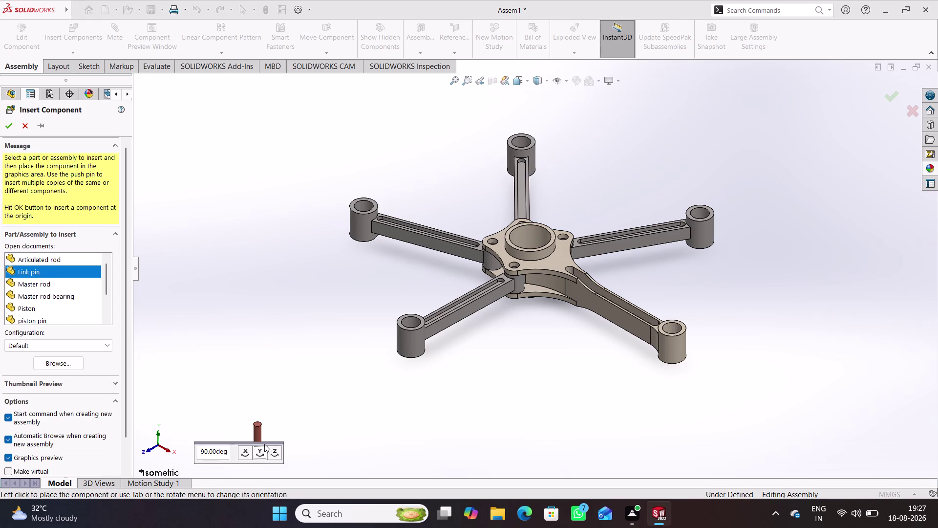
click(246, 451)
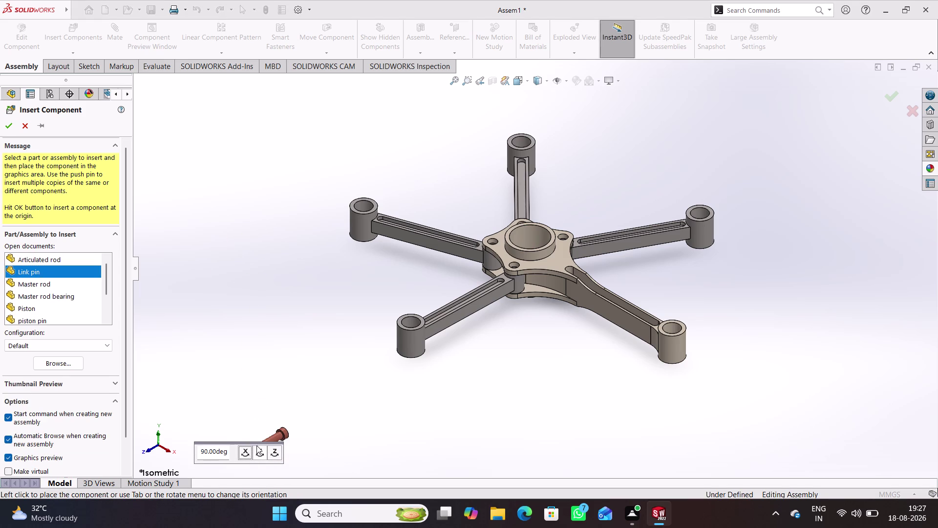
click(243, 451)
click(275, 347)
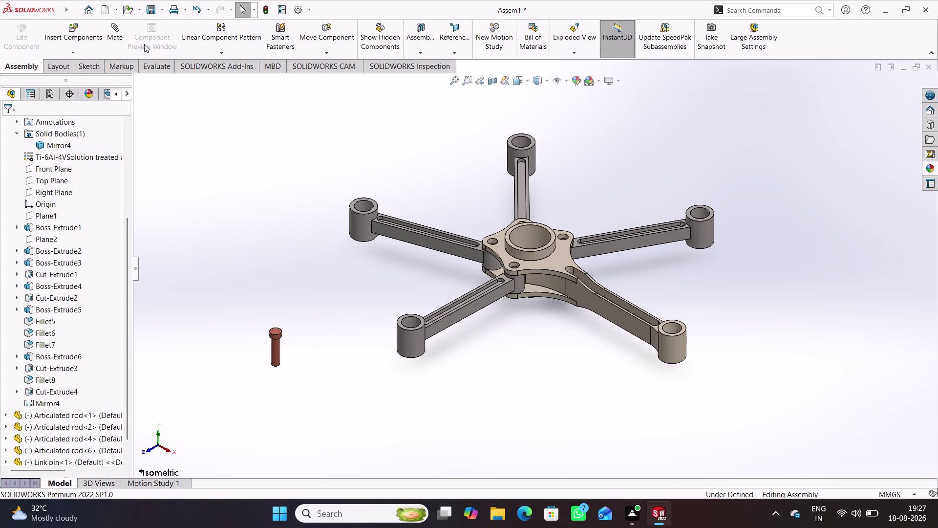
click(121, 33)
Align the link pin's axis coincident with the master rod flange hole axis.
click(277, 353)
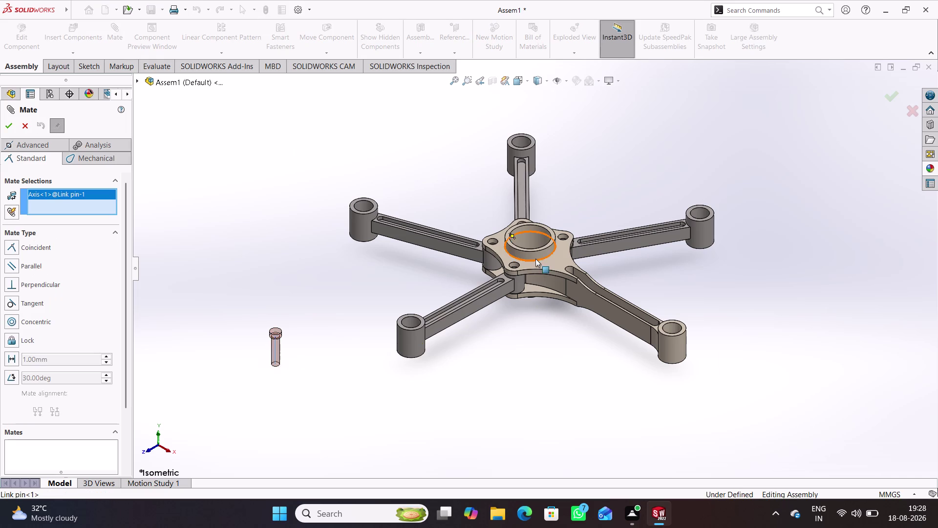
scroll(down, 3)
click(480, 270)
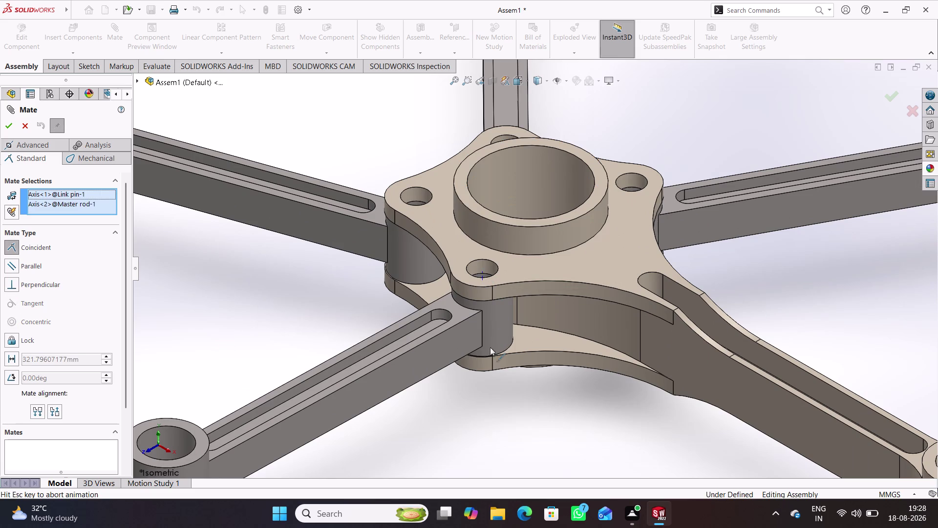
click(626, 389)
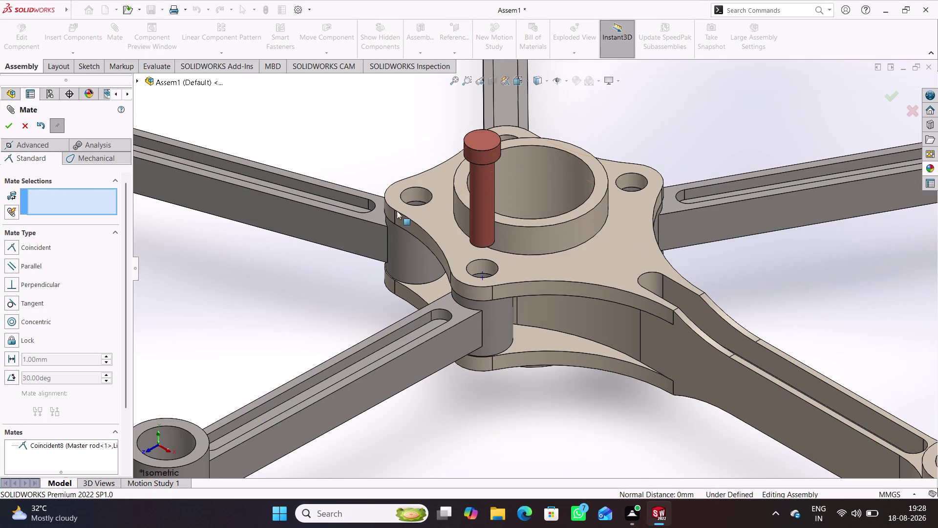
Mate the pin head's underside coincident with the master rod flange's top face.
middle_drag(383, 292, 394, 184)
scroll(up, 3)
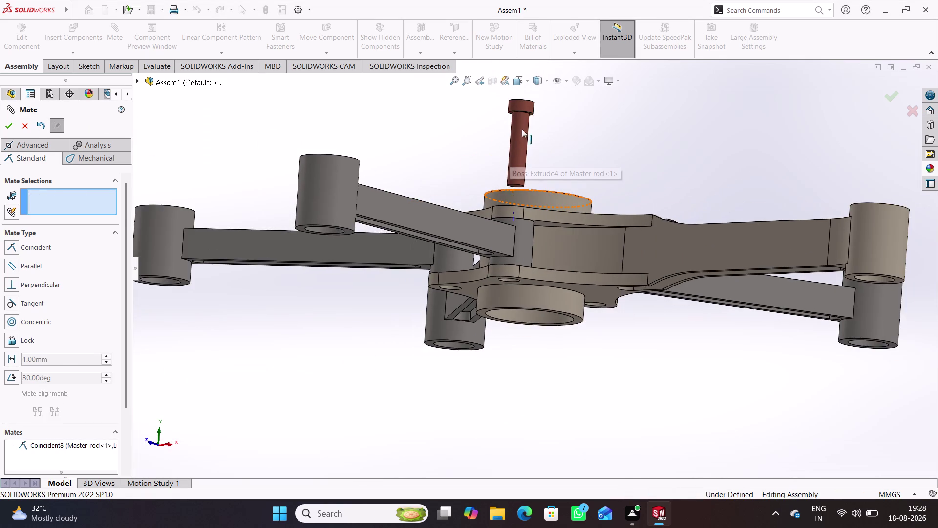
scroll(down, 3)
middle_drag(531, 176, 539, 118)
middle_drag(548, 252, 549, 224)
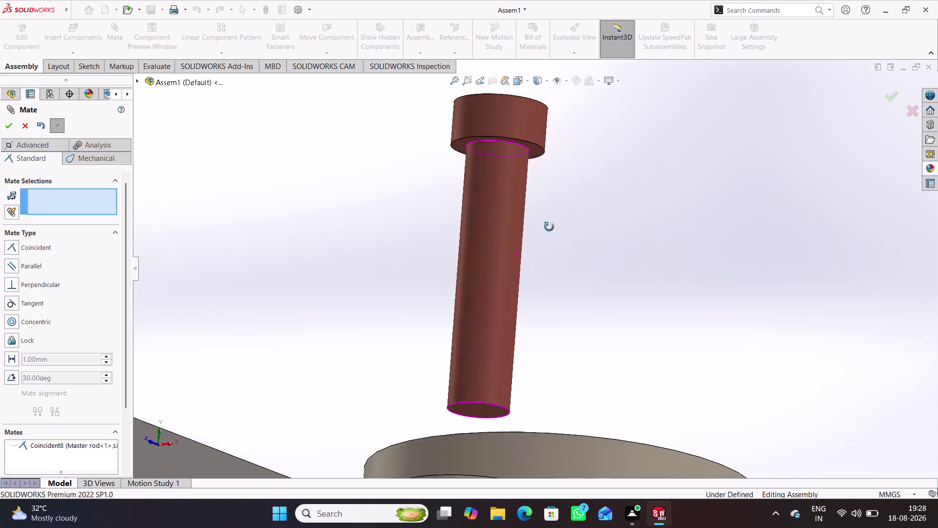
middle_drag(549, 225, 554, 173)
click(529, 179)
middle_drag(575, 202, 558, 247)
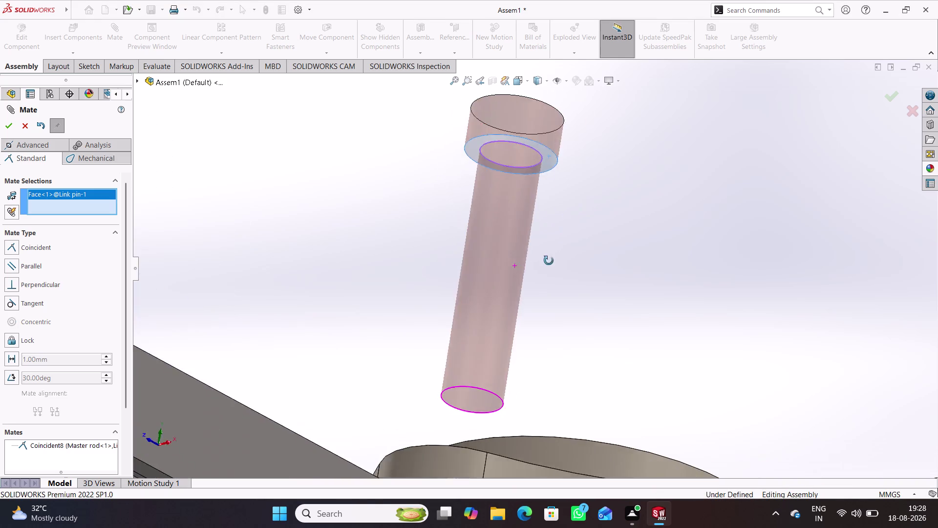
middle_drag(558, 247, 487, 383)
click(459, 406)
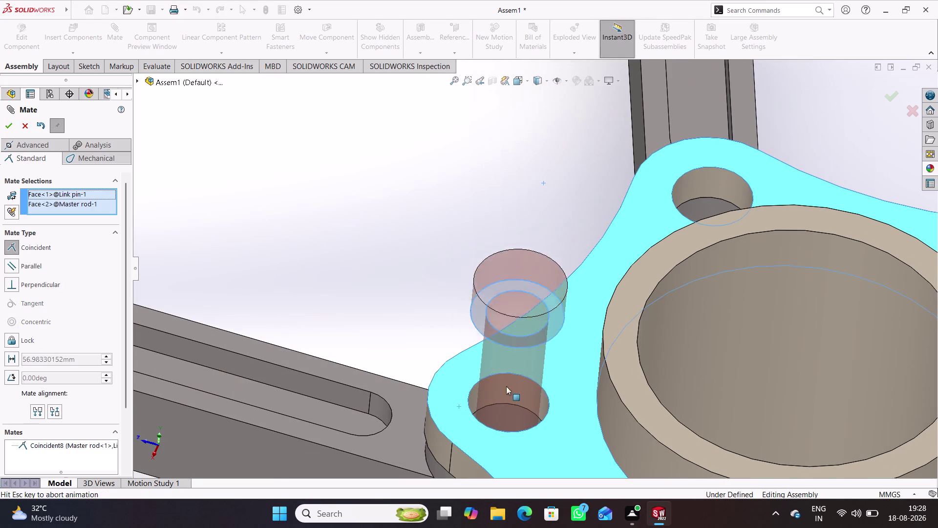
click(677, 408)
Orbit and zoom to inspect the seated link pin and the overall assembly.
scroll(up, 3)
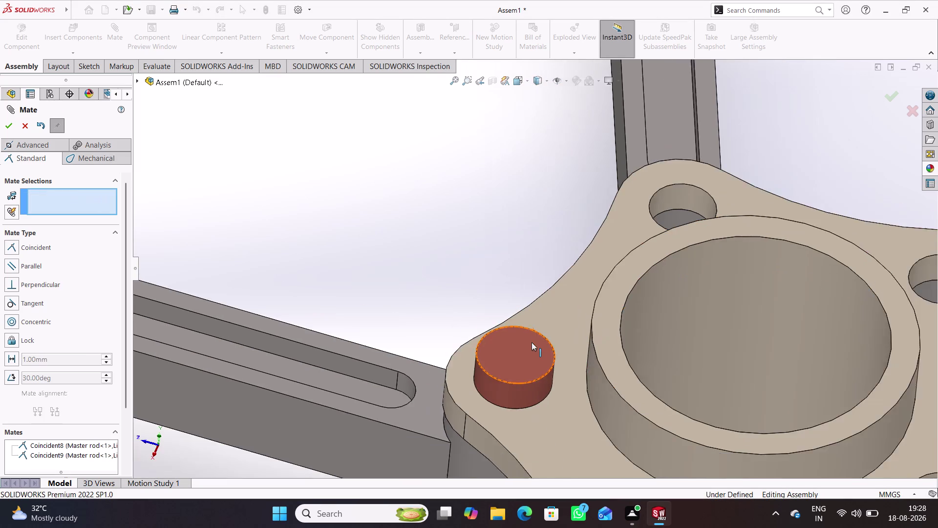
scroll(up, 3)
middle_drag(453, 416, 528, 314)
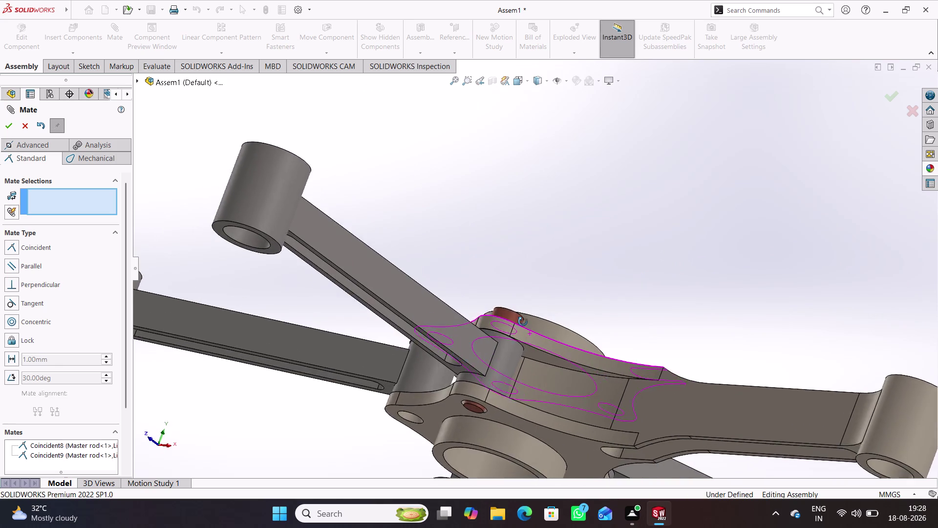
middle_drag(529, 314, 493, 380)
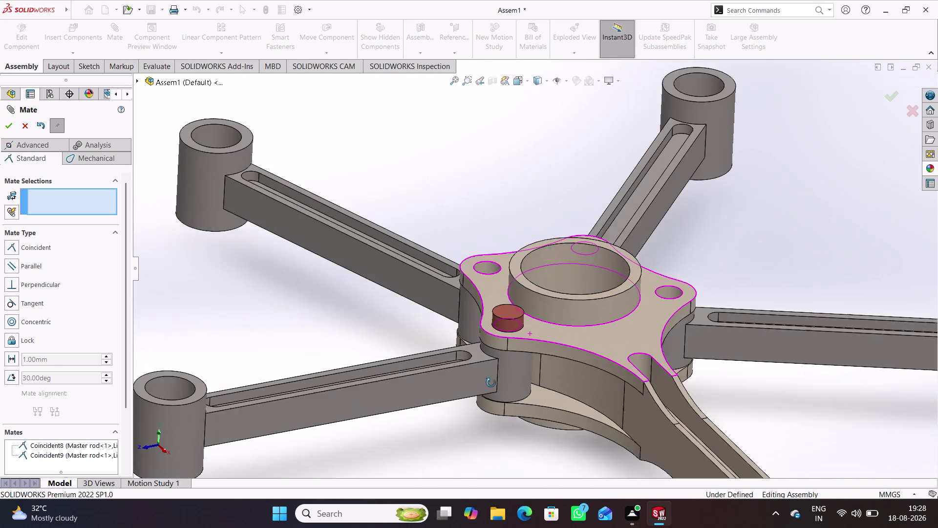
middle_drag(494, 380, 489, 386)
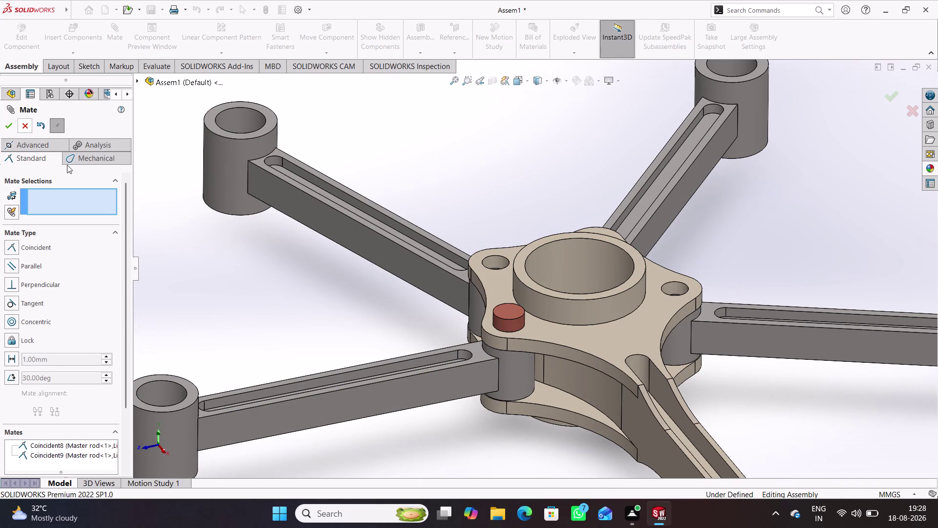
scroll(up, 3)
scroll(up, 3)
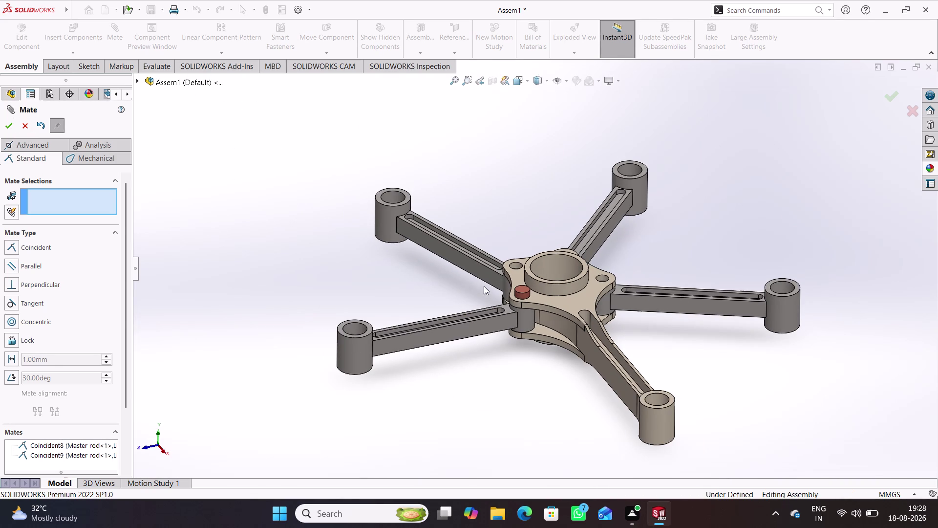
Pick the master rod's Top Plane and the assembly Front Plane, then cancel the mate.
click(139, 81)
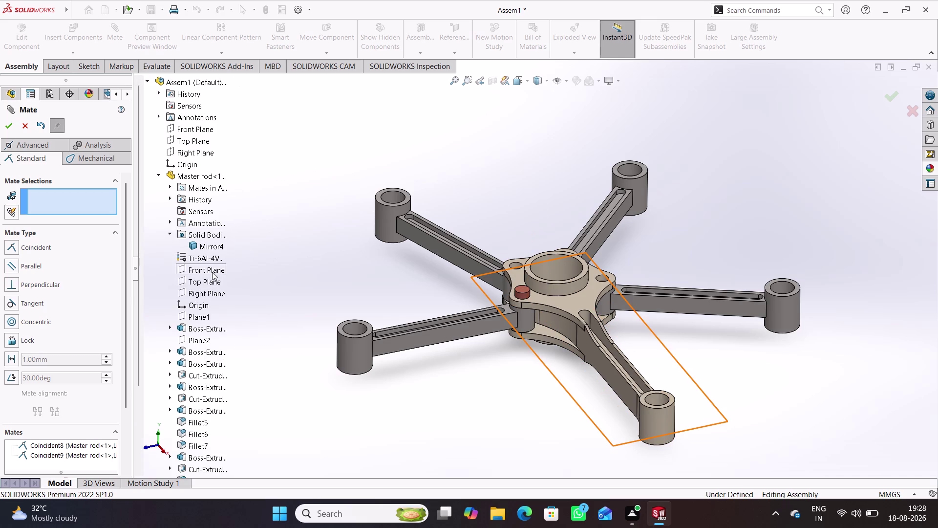
click(210, 280)
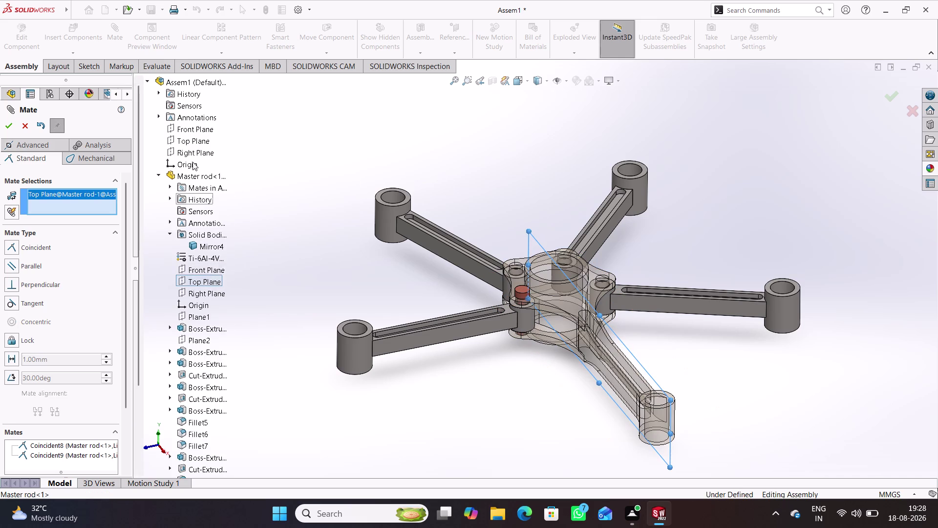
click(191, 129)
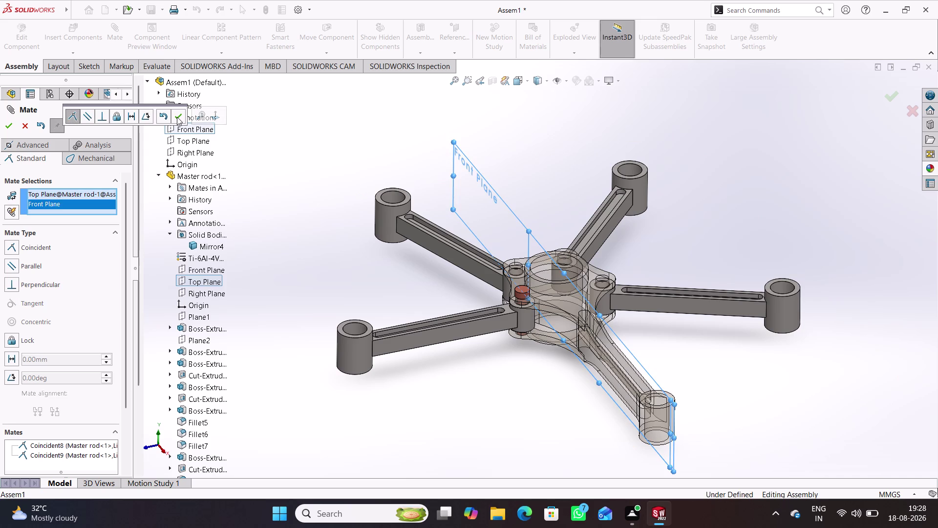
click(177, 117)
click(176, 116)
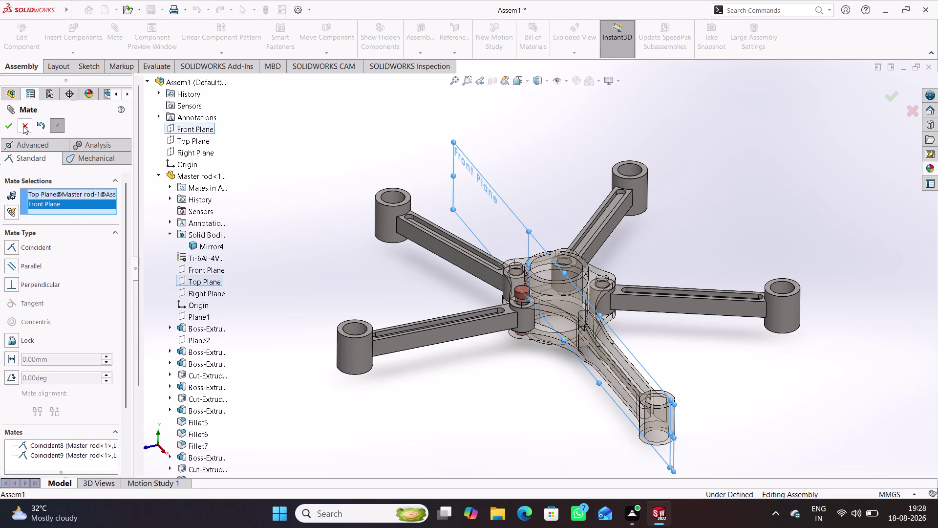
click(23, 126)
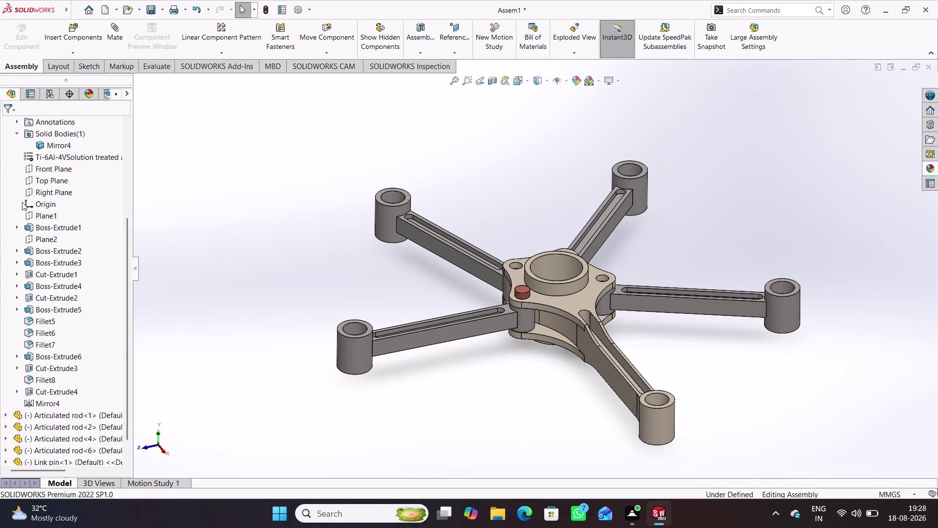
Collapse the master rod's features, expand Link pin<1>'s feature list, and start a new mate.
scroll(up, 3)
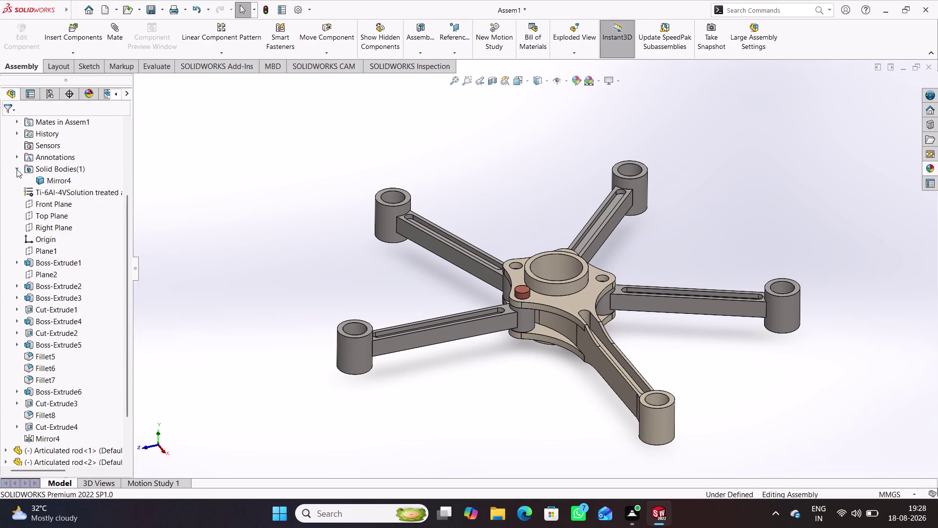
click(17, 169)
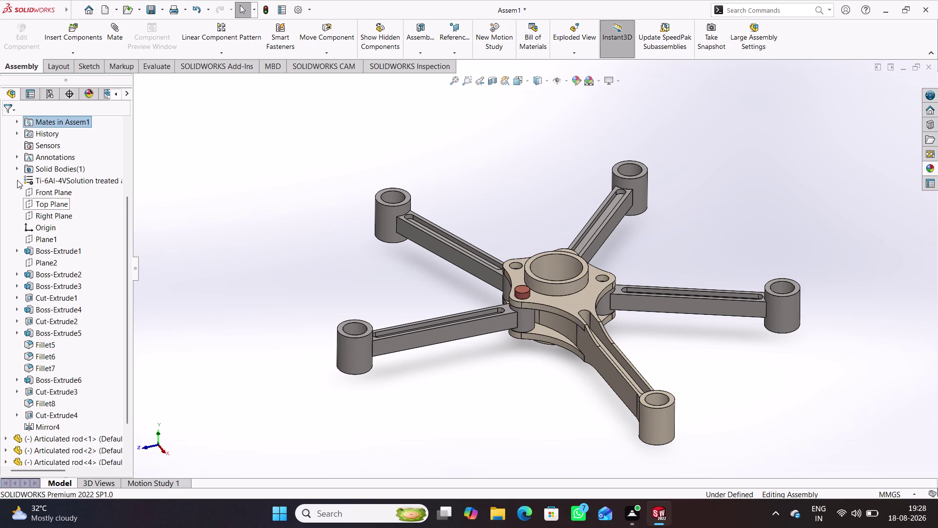
click(17, 168)
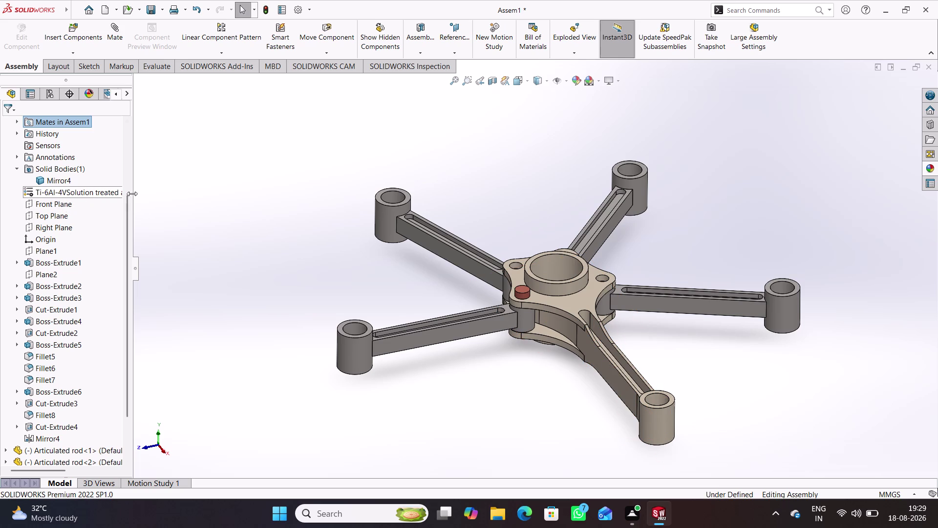
scroll(up, 3)
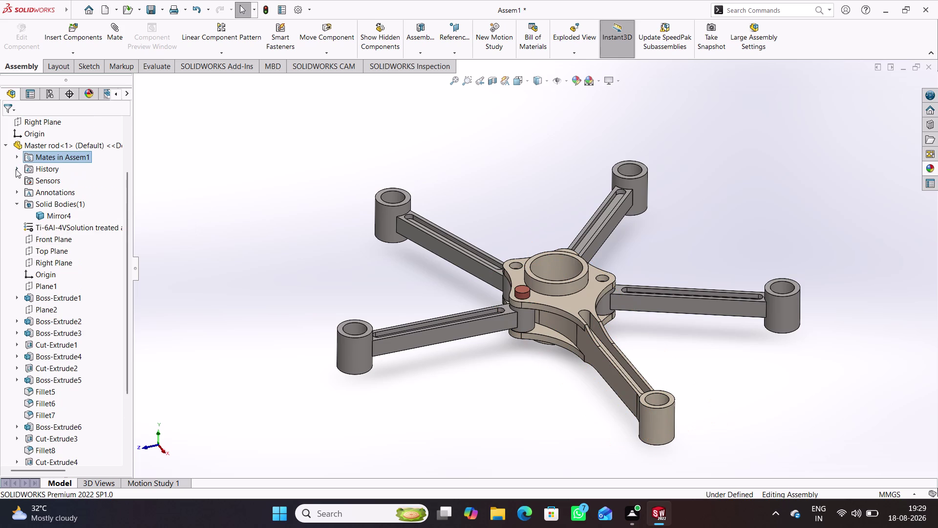
click(5, 143)
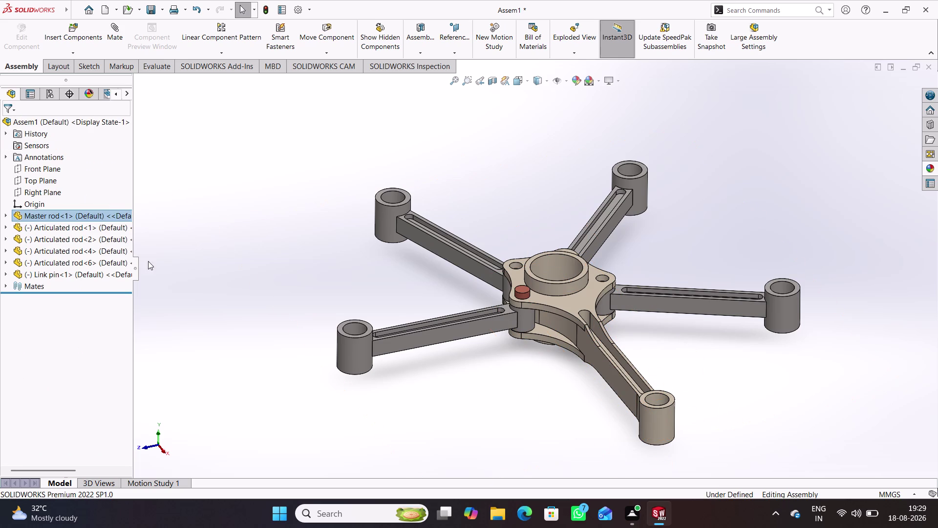
click(164, 267)
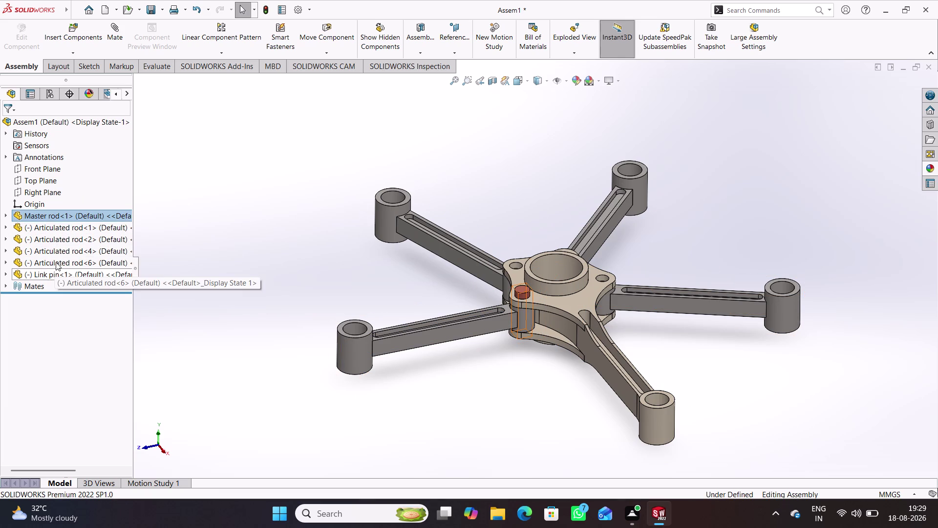
click(9, 274)
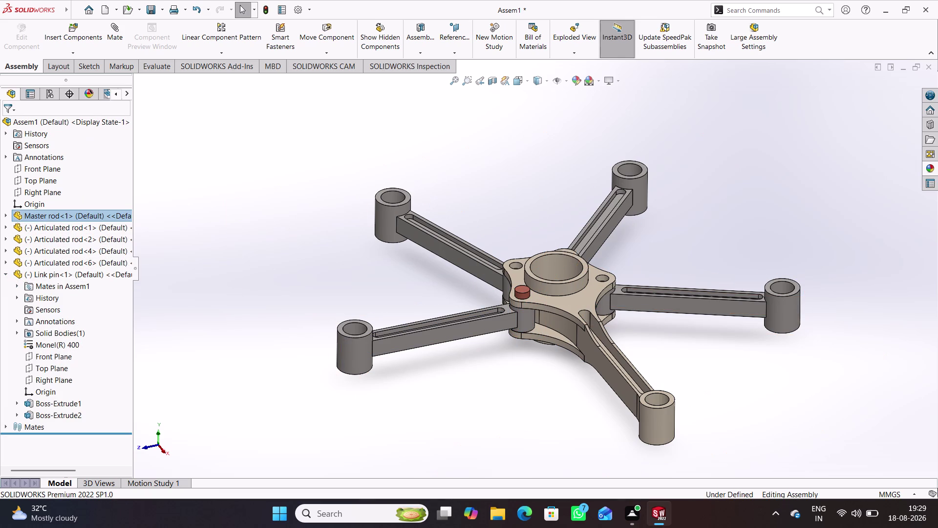
click(115, 44)
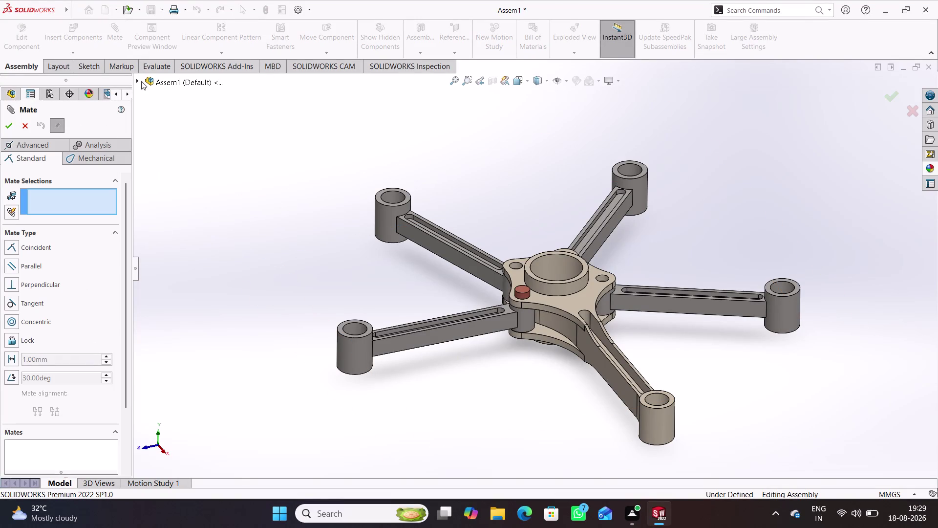
Expand the flyout tree, collapse the master rod and reveal the link pin's features.
click(135, 79)
click(135, 77)
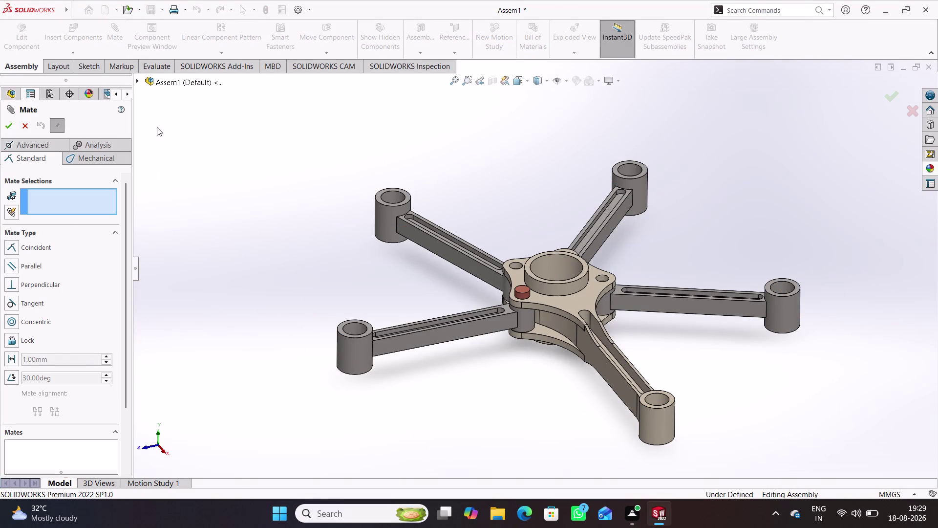
click(137, 79)
scroll(down, 3)
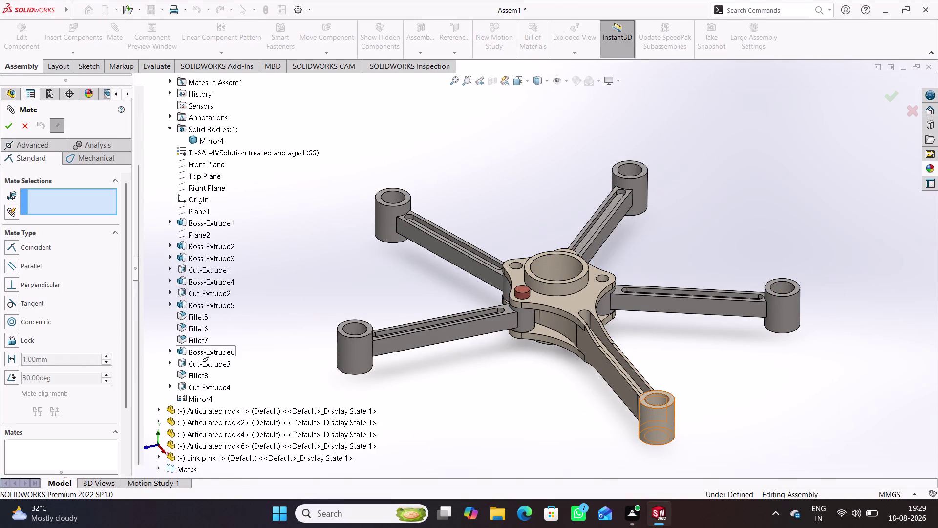
scroll(down, 3)
scroll(up, 3)
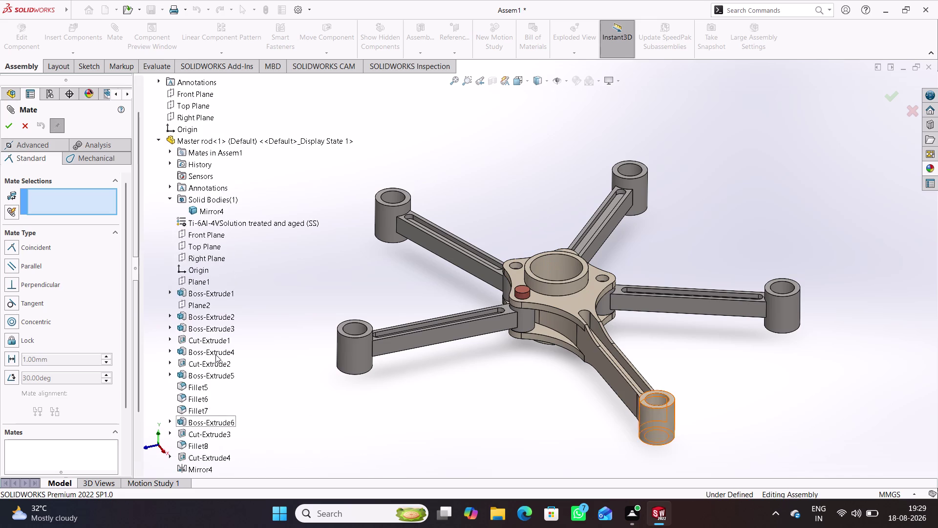
scroll(up, 3)
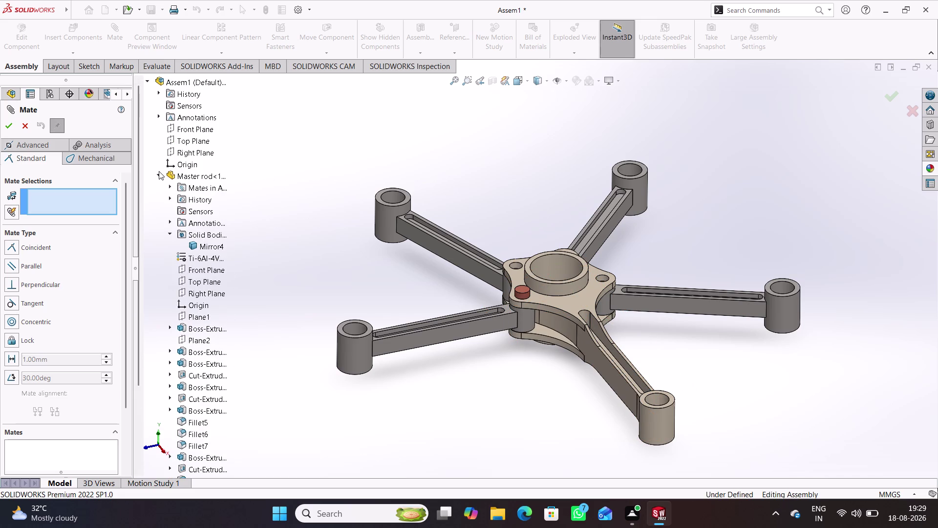
click(158, 172)
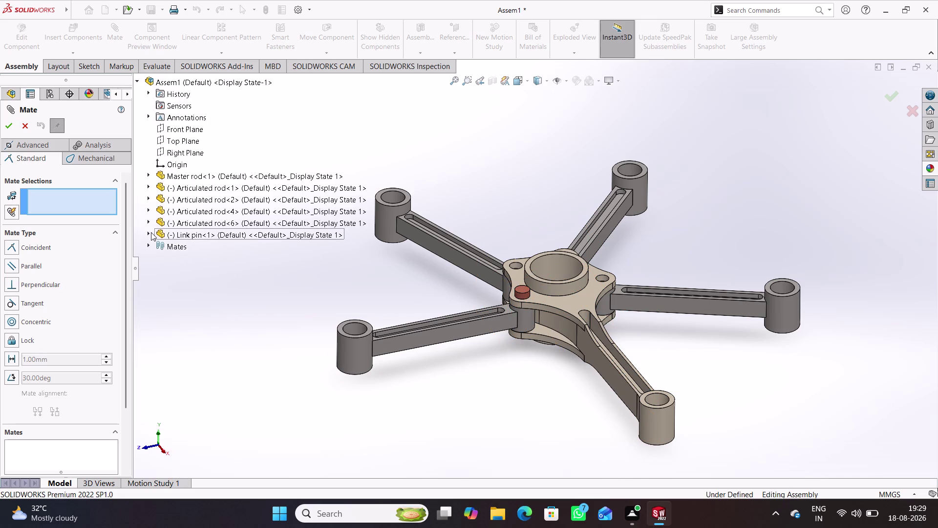
click(151, 232)
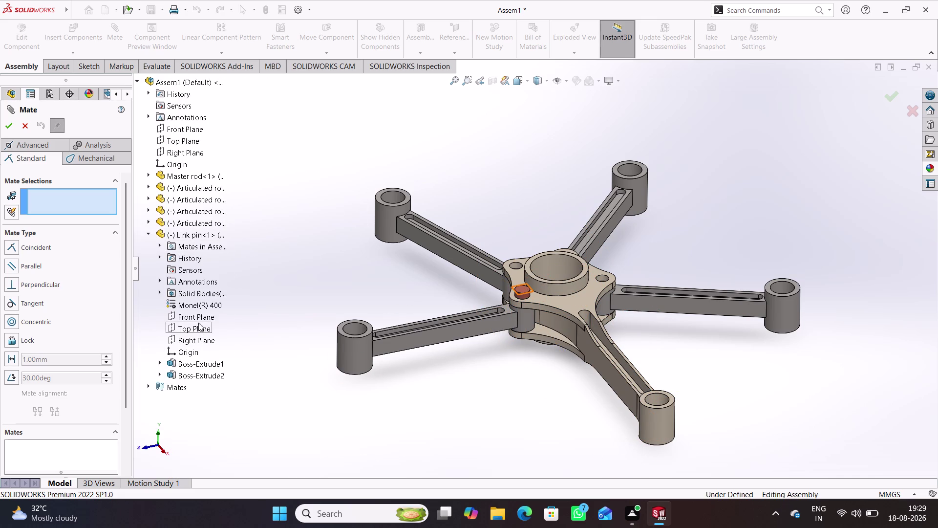
Mate the link pin's Front Plane parallel to the assembly Front Plane.
click(200, 318)
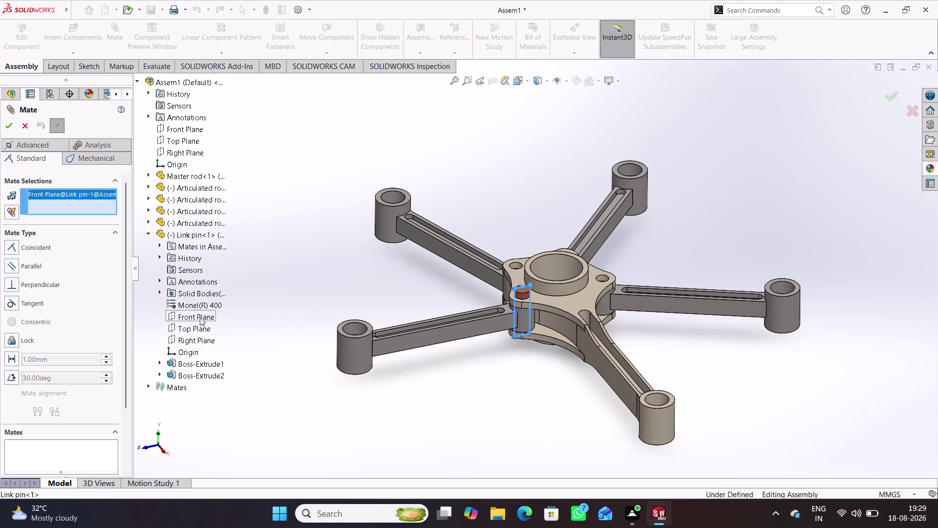
click(186, 127)
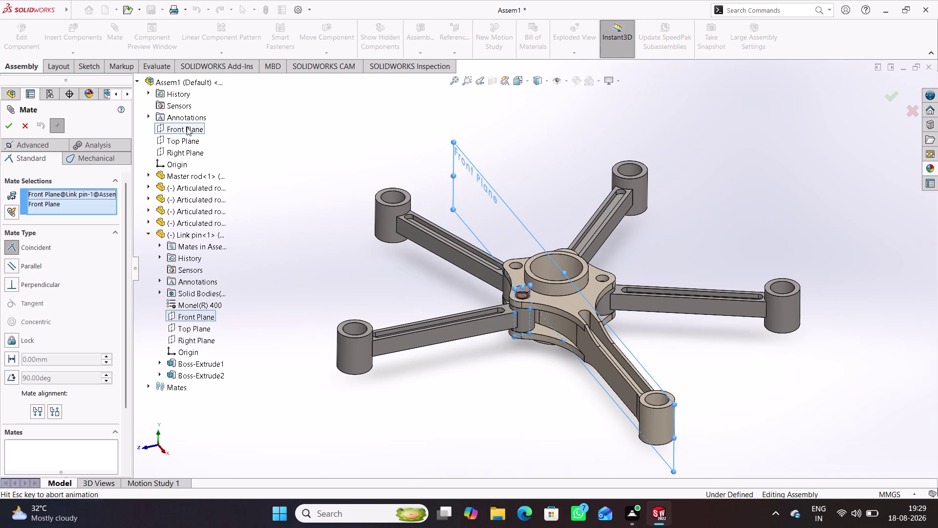
click(173, 112)
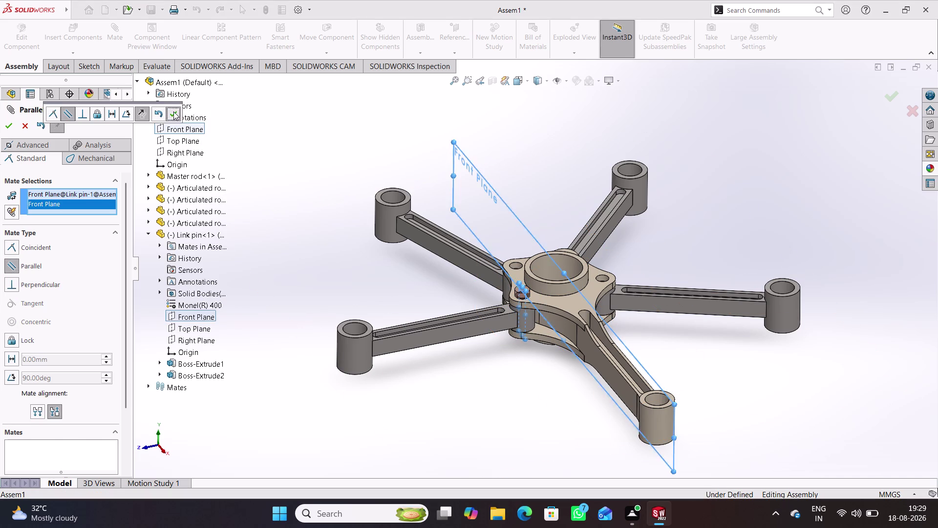
click(25, 128)
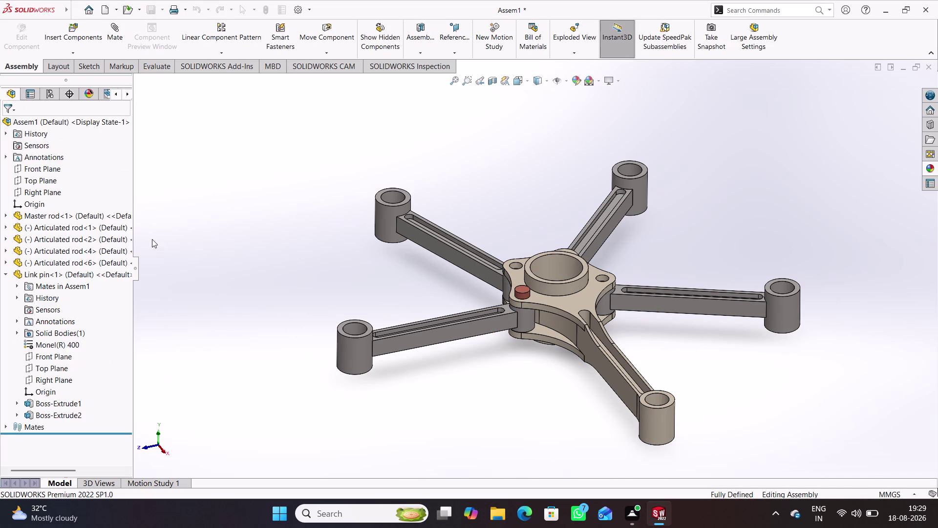
Collapse the link pin's features and launch Copy with Mates from Insert Components.
click(7, 270)
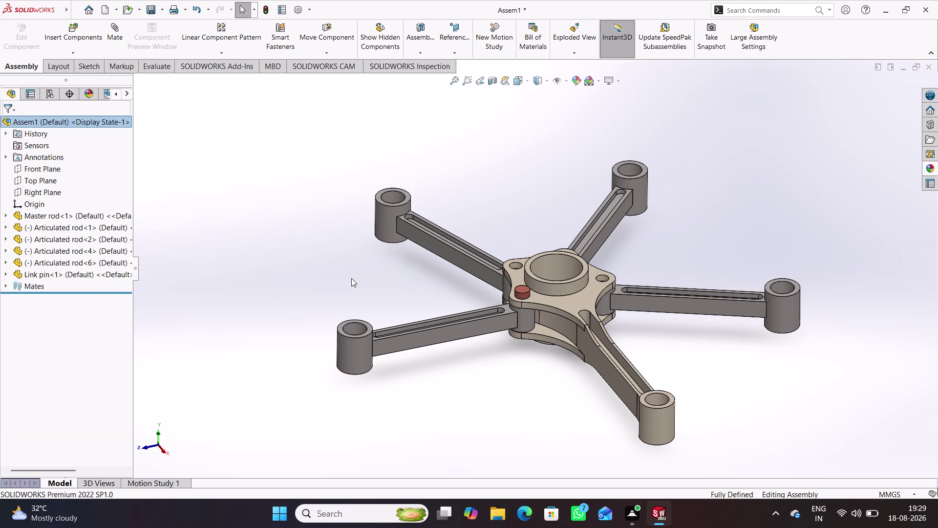
click(73, 56)
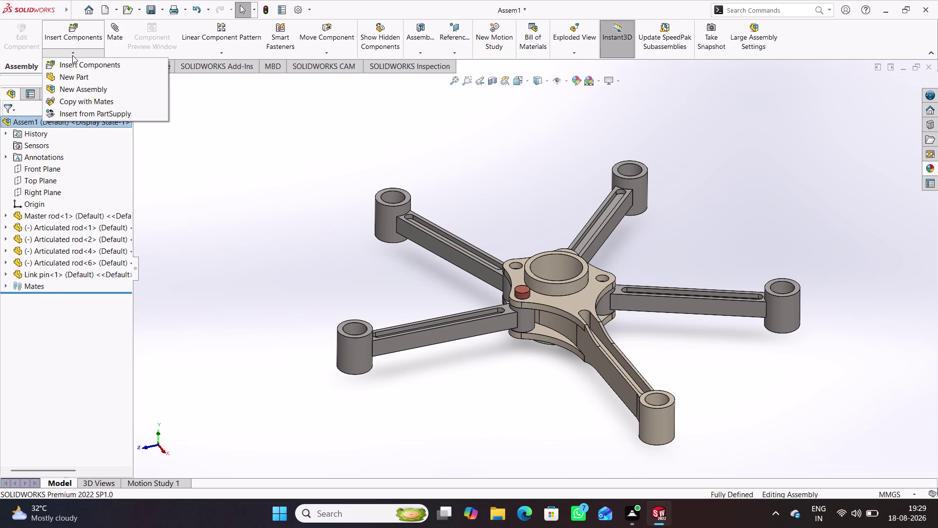
click(78, 103)
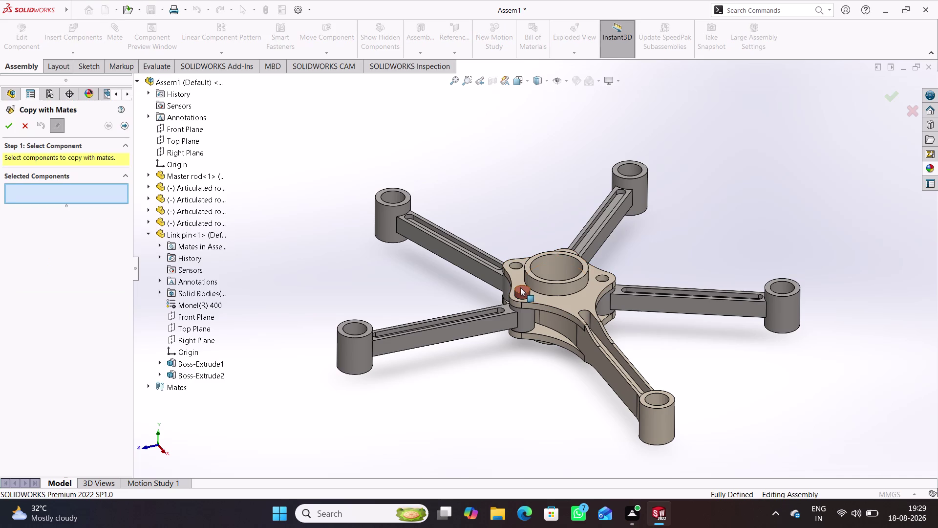
Choose Link pin-1 to copy and pick master rod faces for both coincident mates.
click(521, 289)
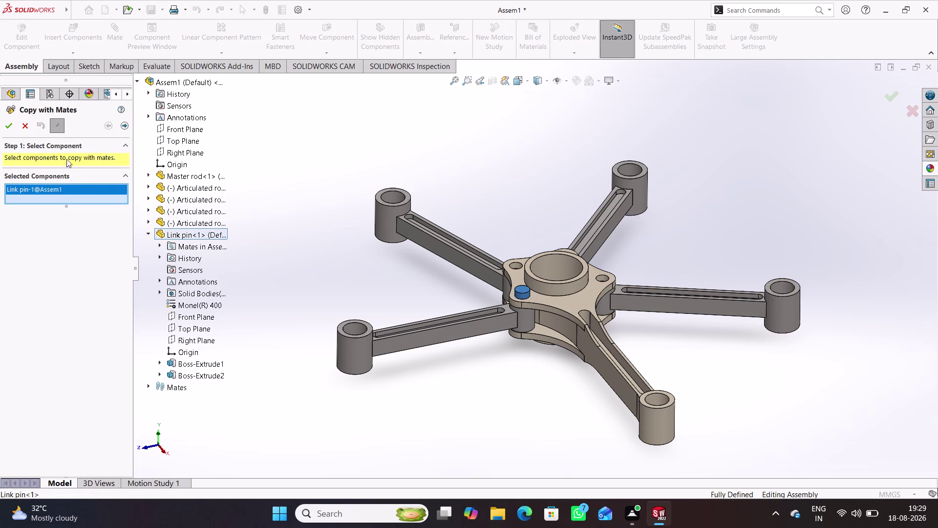
click(121, 126)
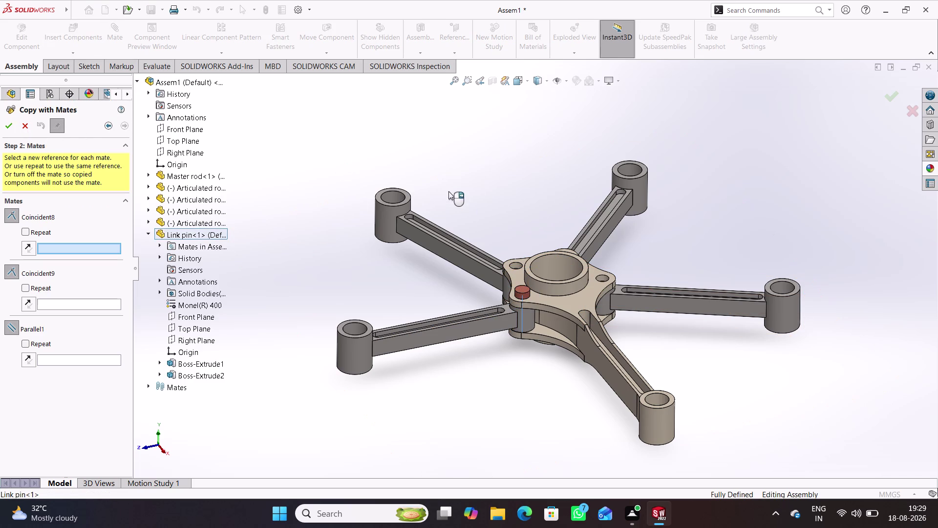
middle_drag(476, 214, 490, 316)
scroll(down, 3)
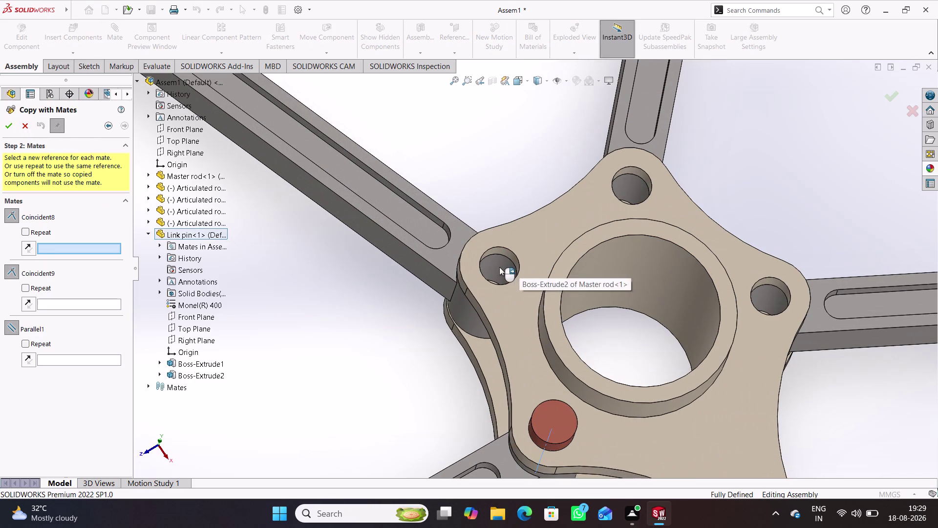
click(501, 259)
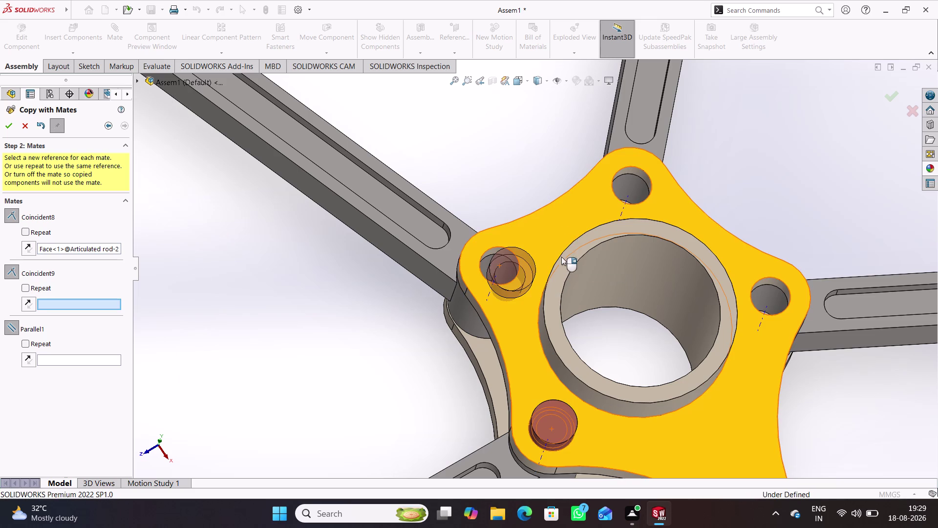
click(542, 217)
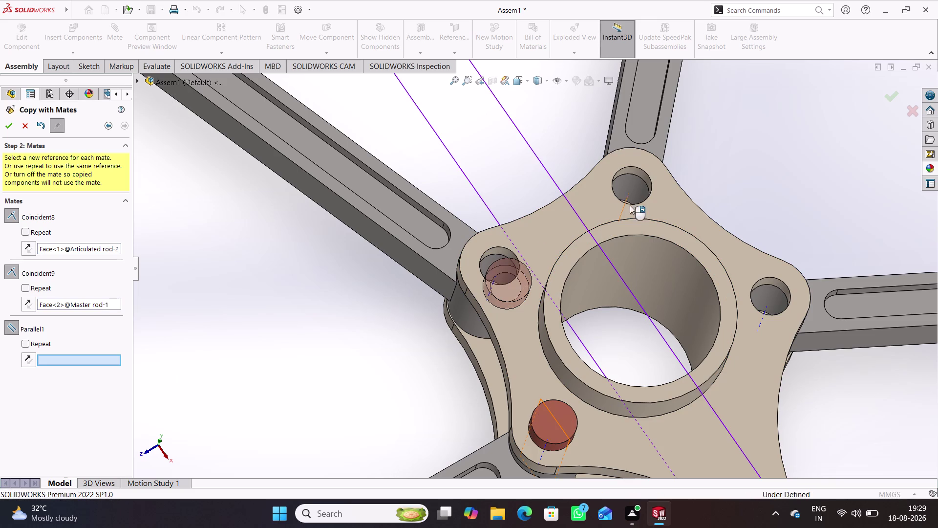
Try moving the copied pin, undo a wrong coincident reference, and re-pick a master rod face.
click(7, 120)
drag(502, 290, 492, 255)
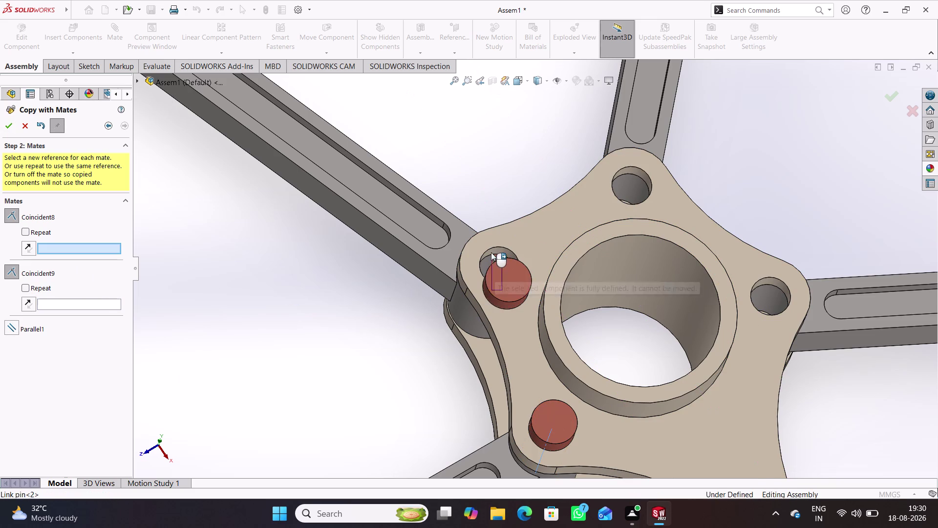
drag(492, 255, 493, 246)
click(322, 355)
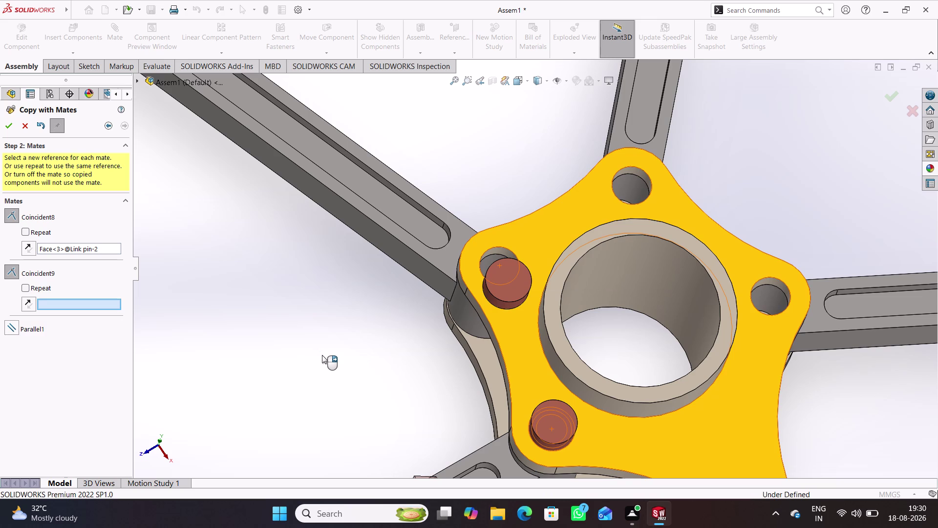
key(ctrl+z)
key(ctrl+z)
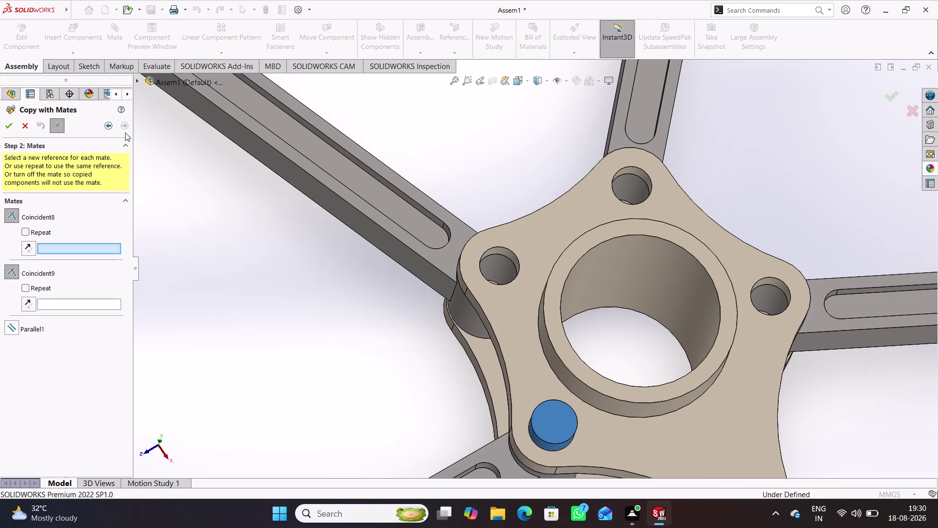
click(82, 244)
click(503, 251)
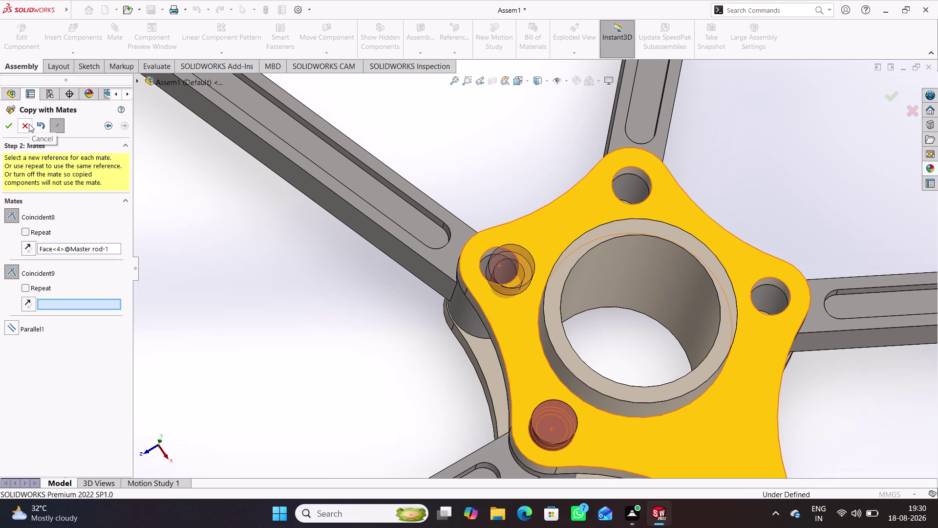
Clear the first coincident reference and pick a new master rod hole face.
click(63, 248)
right_click(62, 247)
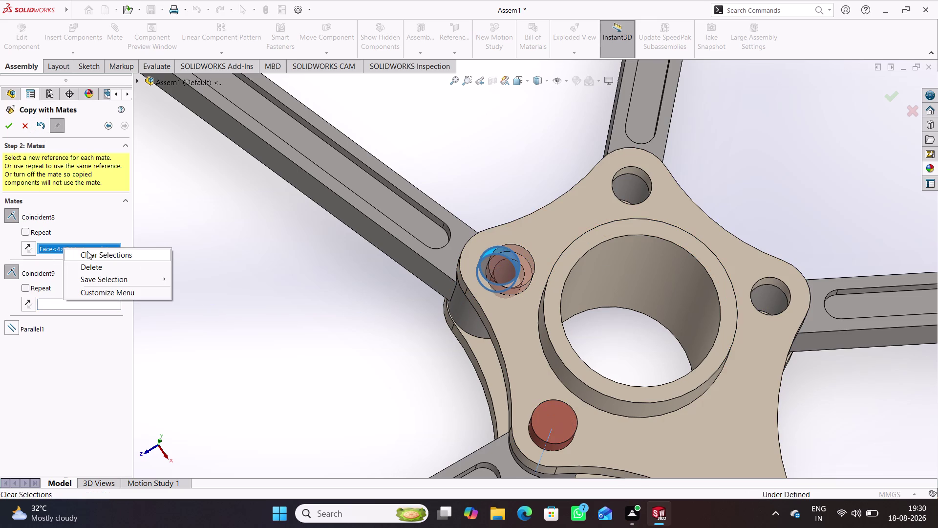
click(94, 252)
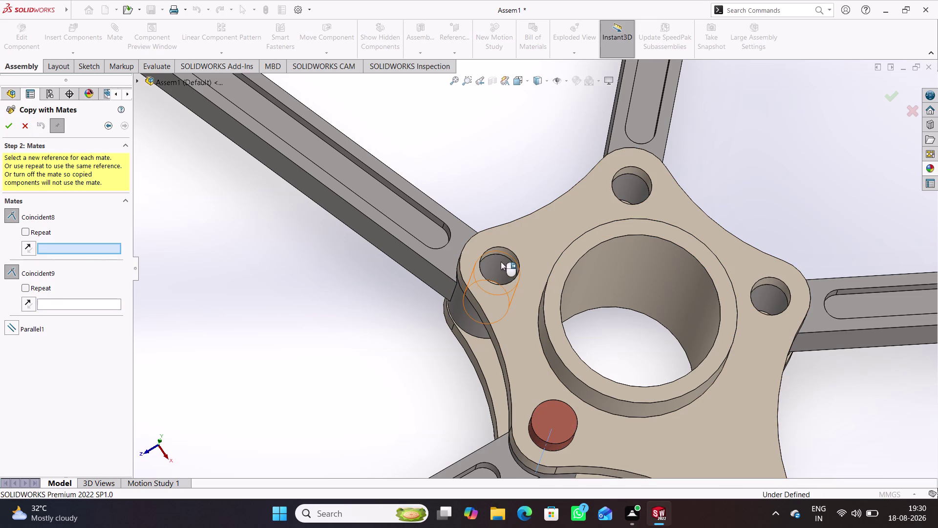
middle_drag(514, 327, 510, 272)
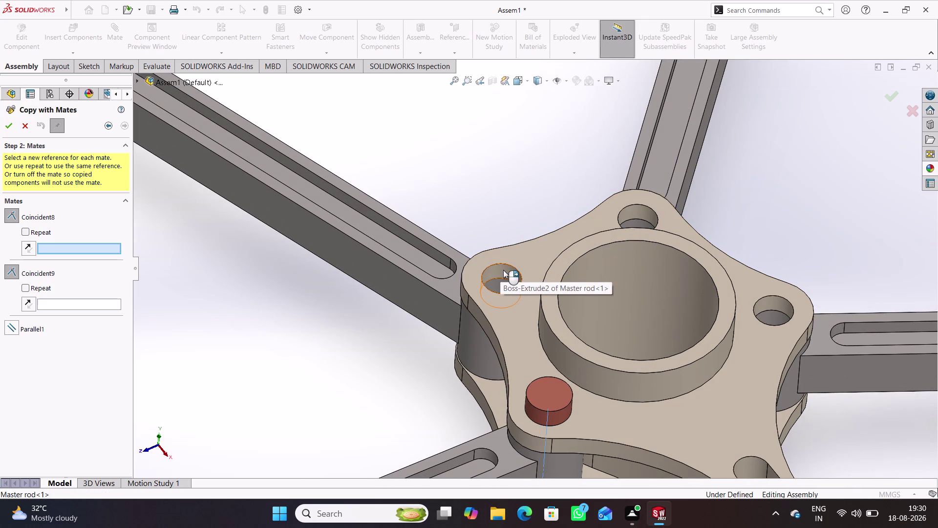
click(503, 269)
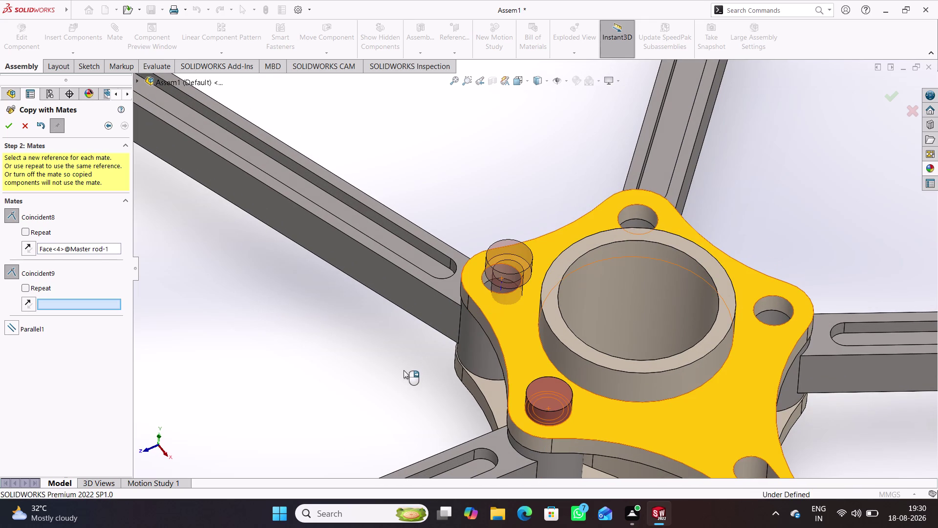
middle_drag(404, 370, 419, 424)
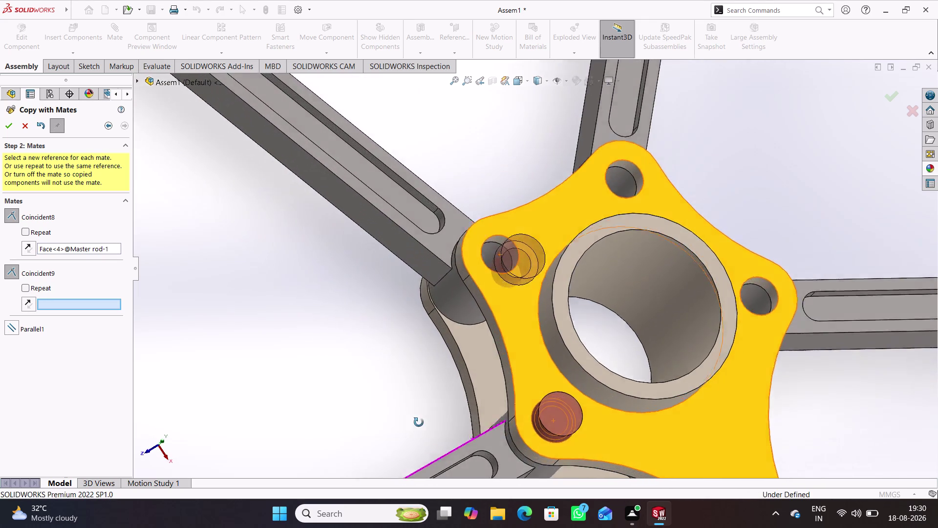
middle_drag(420, 424, 409, 324)
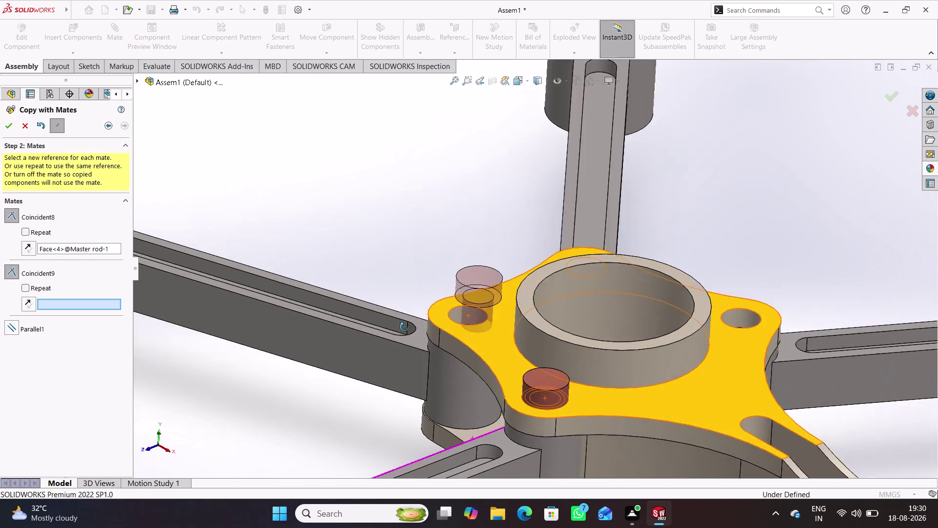
middle_drag(408, 325, 398, 369)
Reset the reference and seat the pin copy in the empty hole against the flange face.
click(95, 248)
right_click(95, 249)
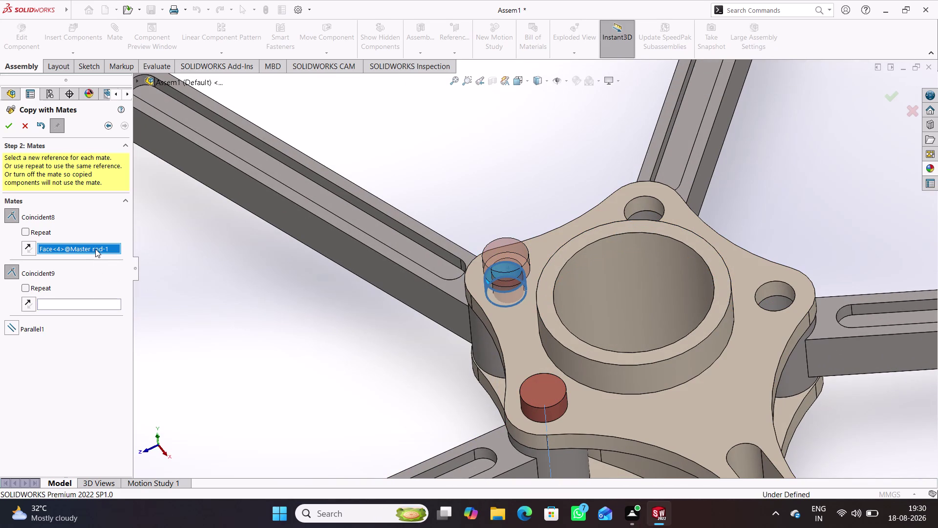
click(138, 257)
click(95, 248)
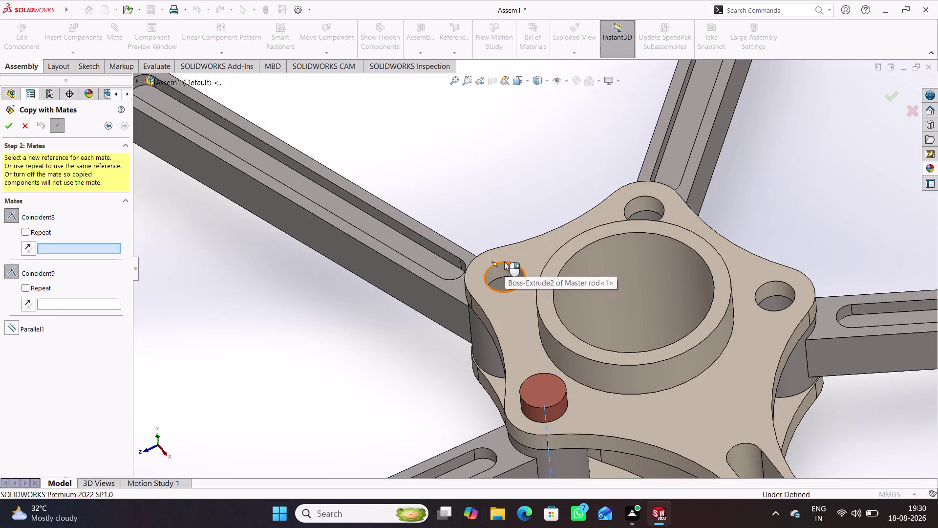
click(508, 305)
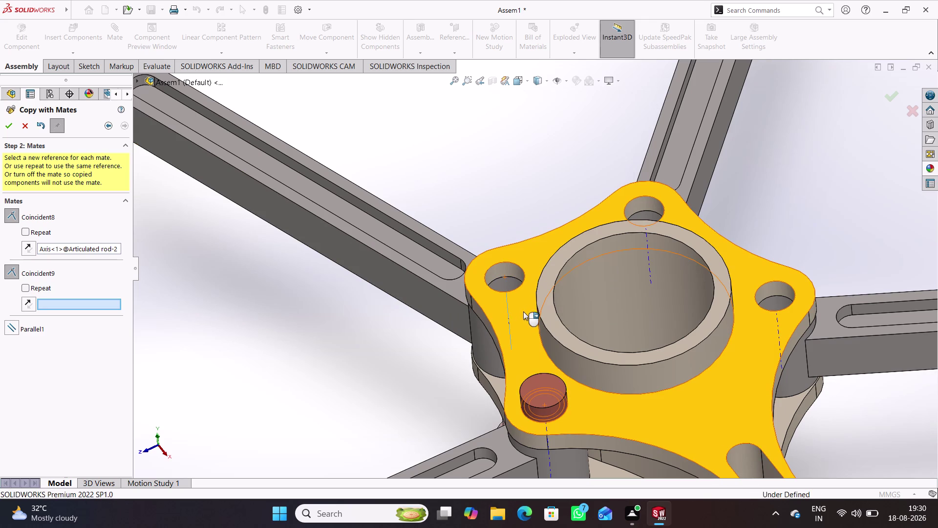
click(523, 311)
middle_drag(533, 184, 536, 235)
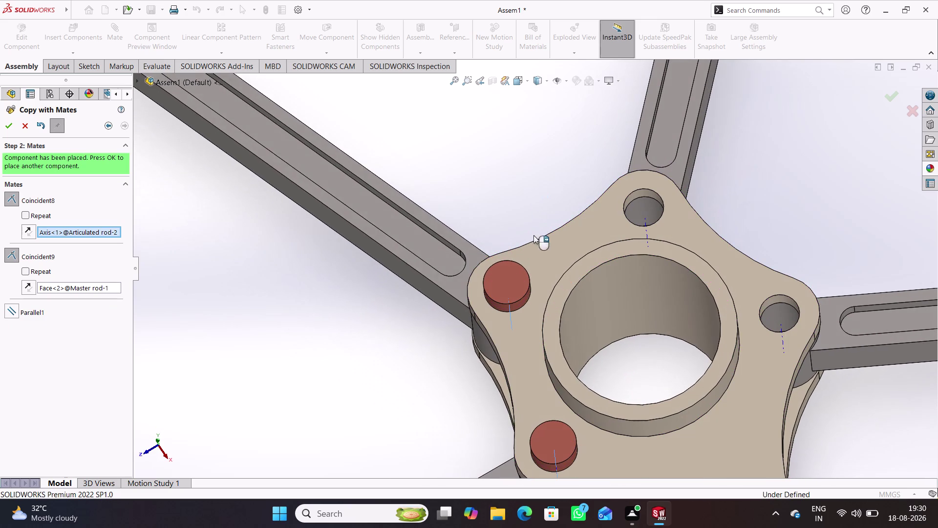
Seat the next pin copy using the right hole's axis and flange face, fixing a wrong pick.
click(11, 126)
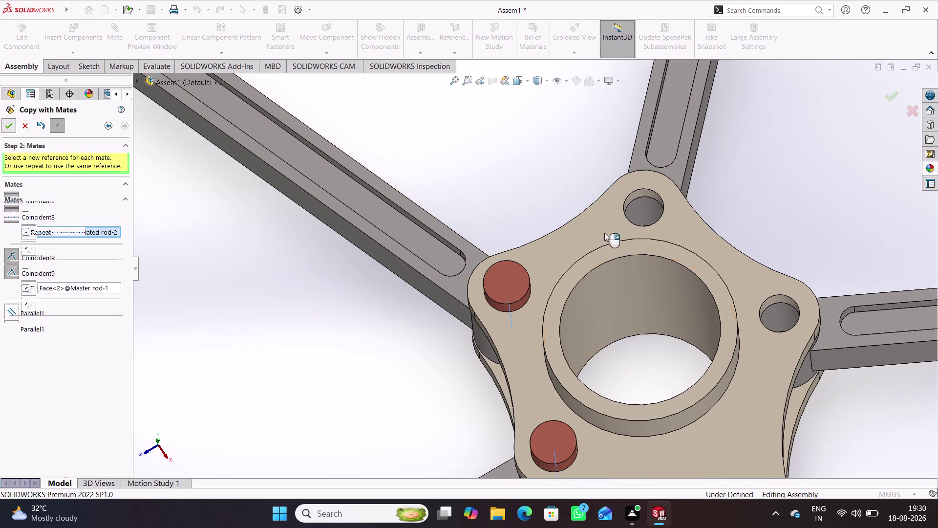
middle_drag(670, 236, 679, 201)
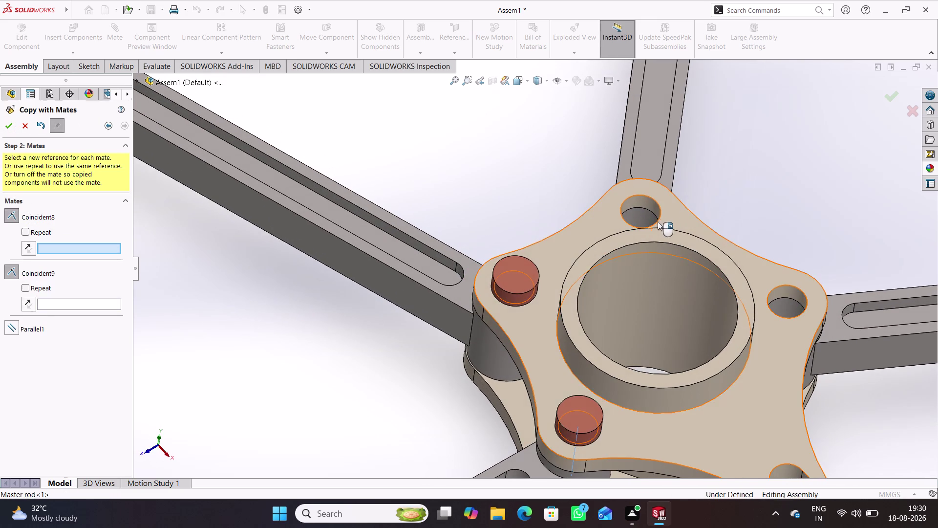
middle_drag(688, 287, 659, 323)
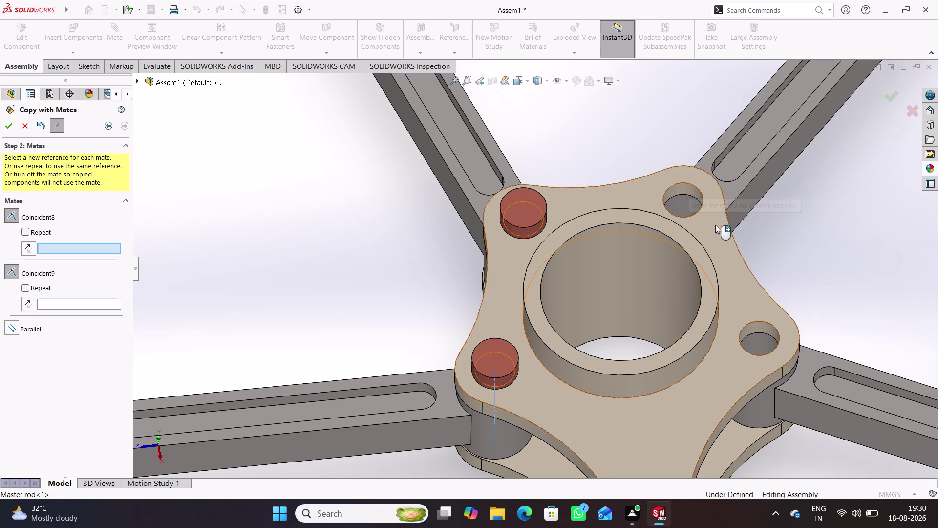
middle_drag(668, 278, 624, 274)
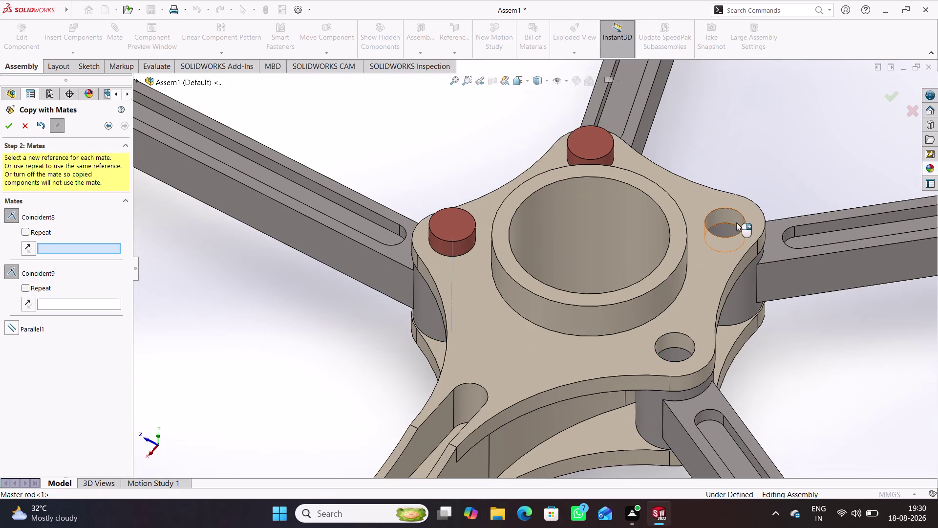
click(728, 221)
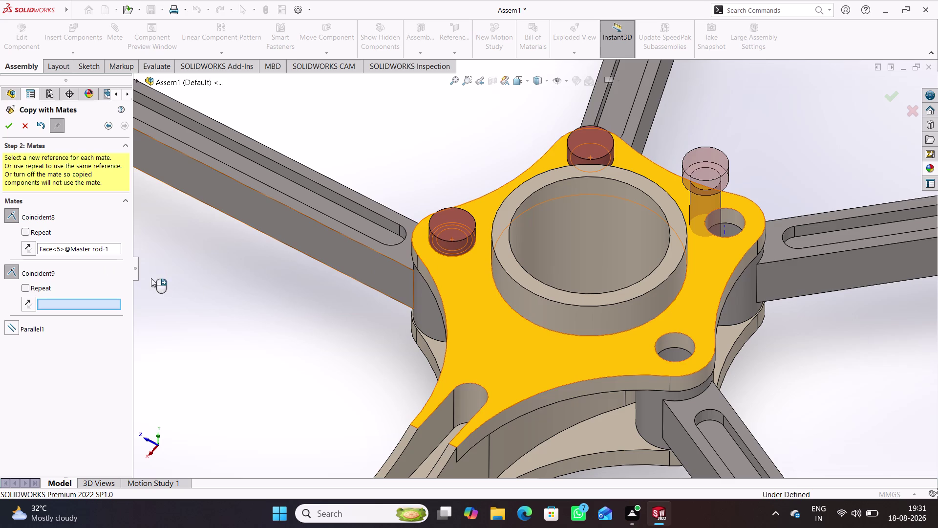
right_click(104, 247)
click(131, 255)
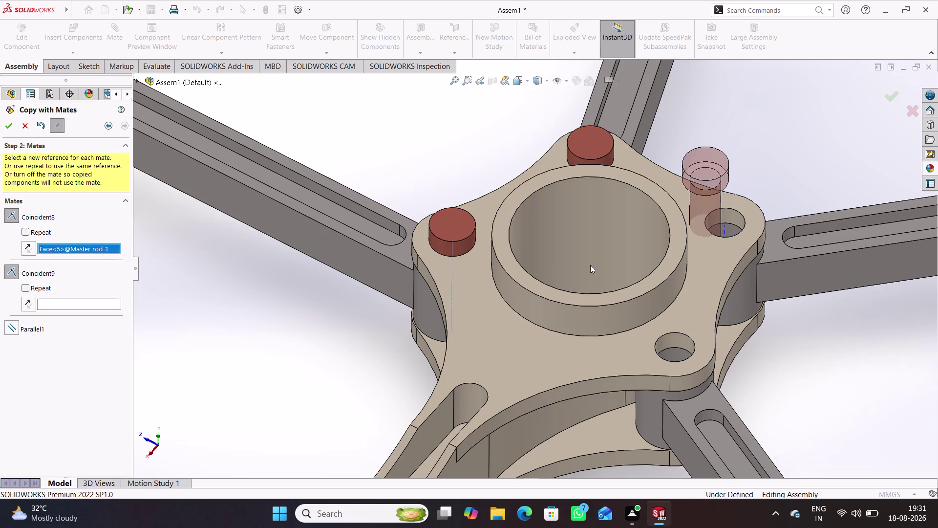
click(726, 225)
click(714, 258)
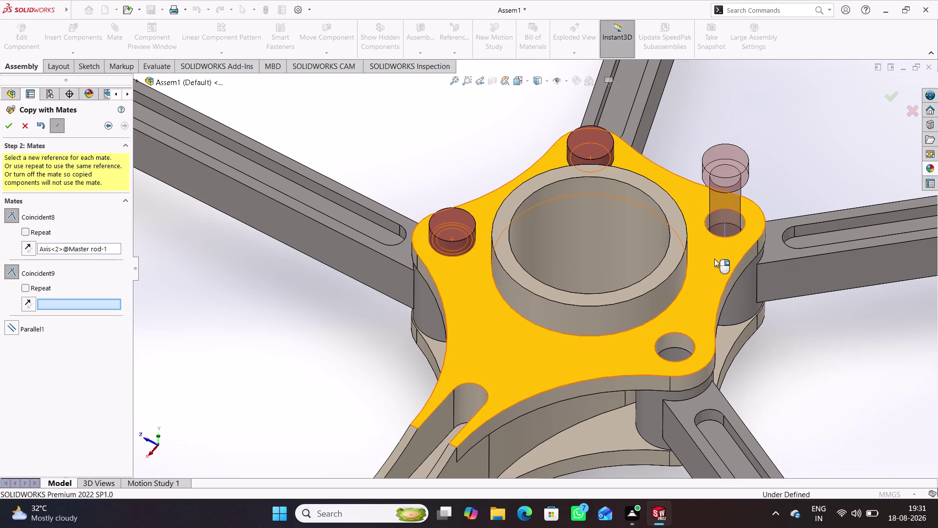
click(10, 129)
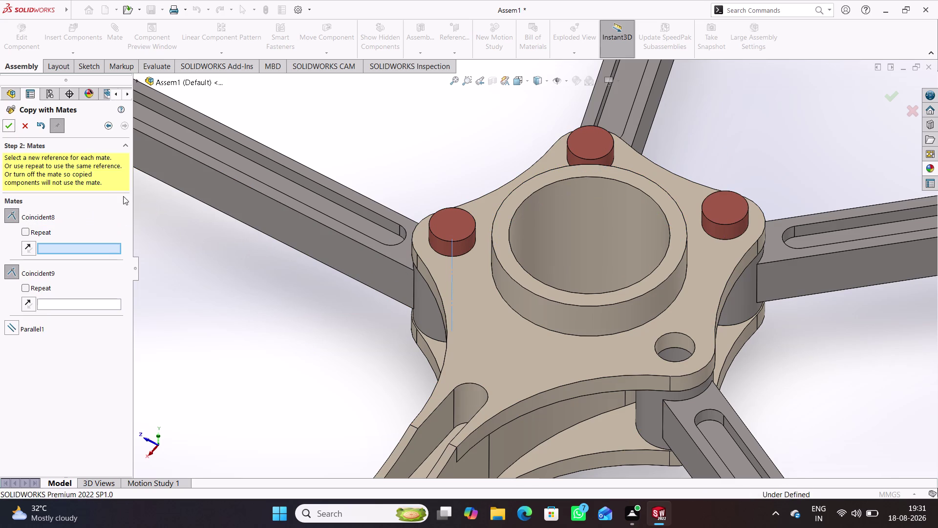
Pick the front hole for the next pin, clear it, and re-pick it after orbiting.
click(676, 338)
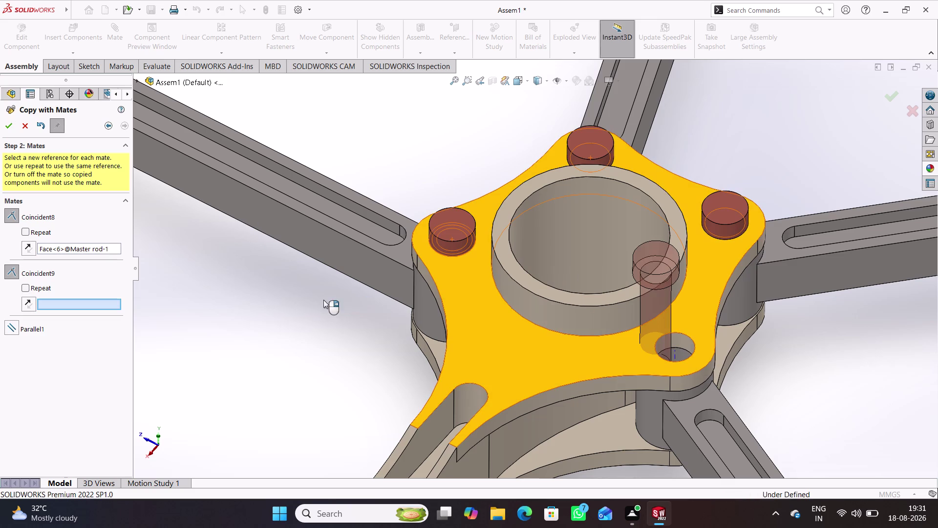
click(72, 252)
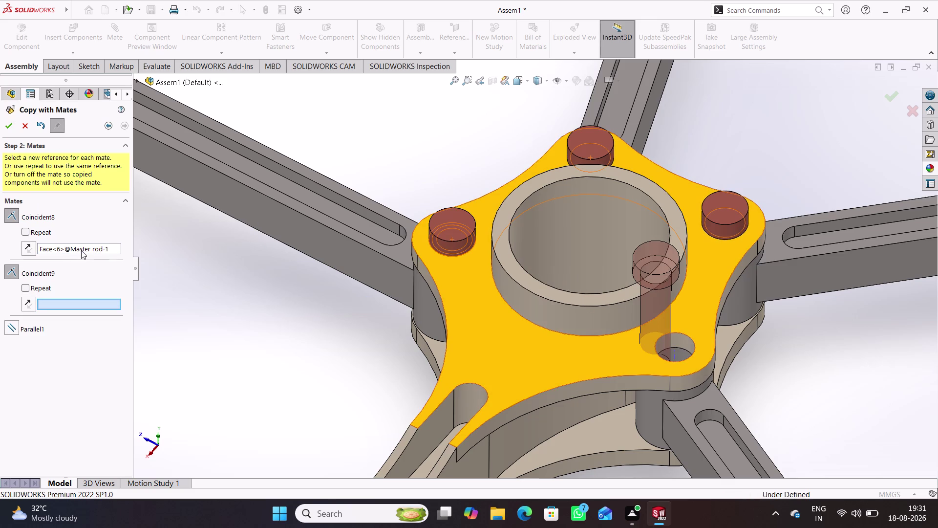
click(81, 250)
right_click(87, 245)
click(115, 253)
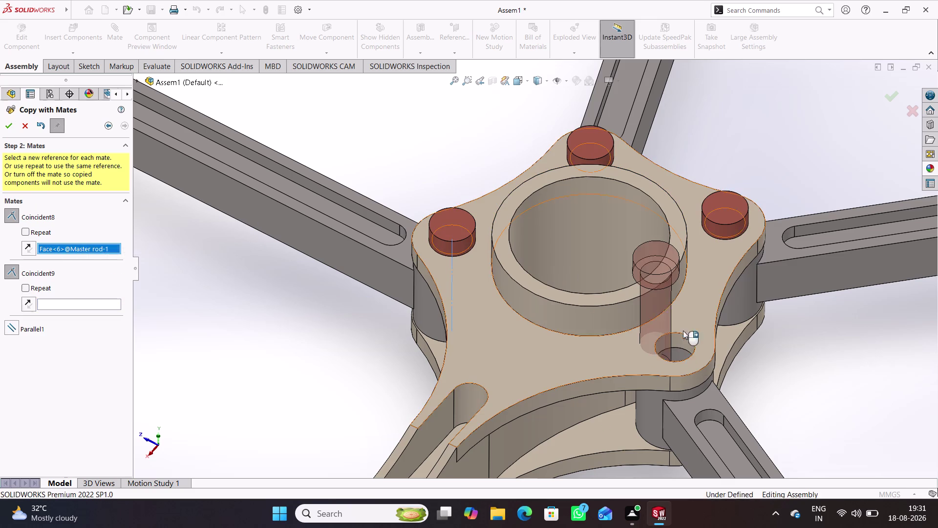
middle_drag(658, 352, 684, 345)
middle_drag(693, 372, 657, 328)
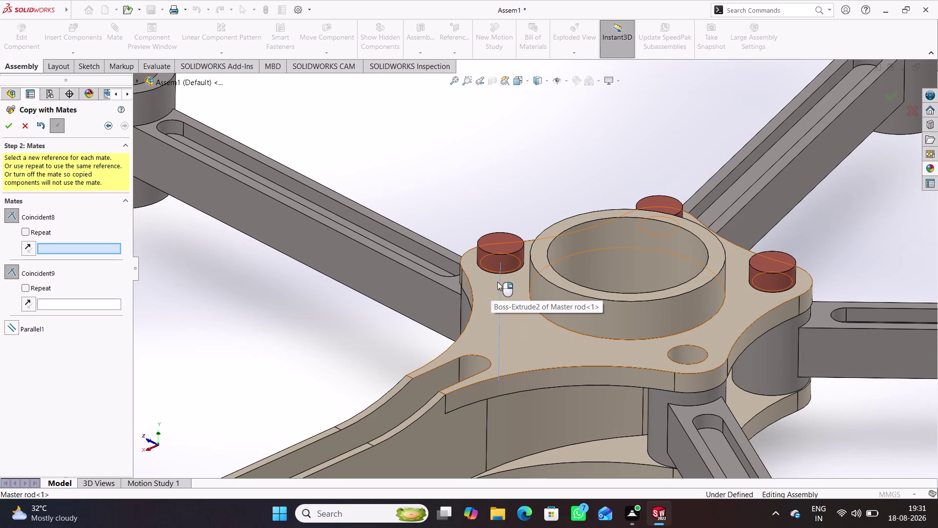
middle_drag(252, 315, 261, 311)
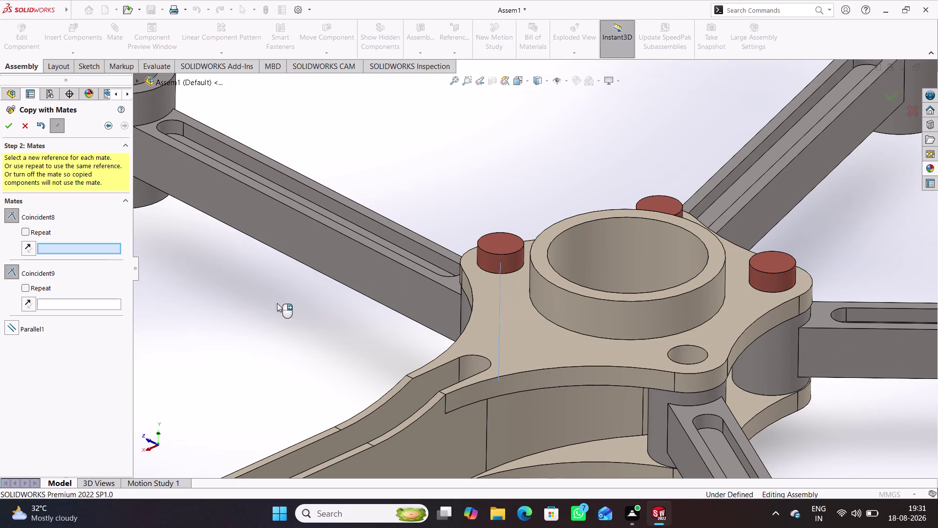
middle_drag(261, 310, 266, 353)
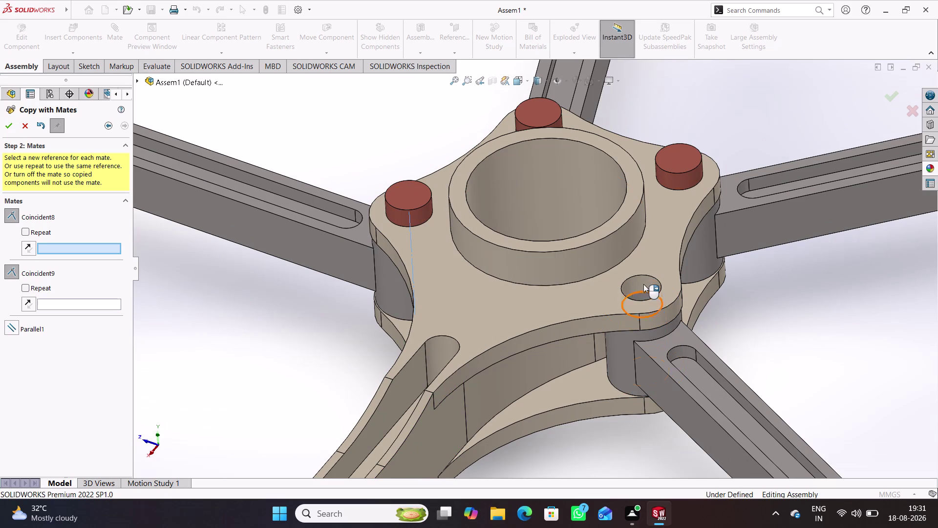
click(644, 282)
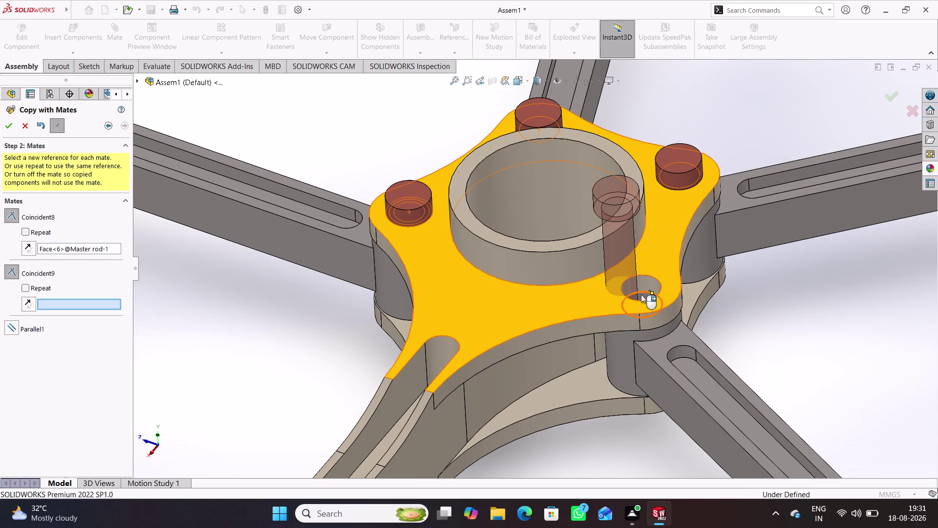
middle_drag(642, 381, 663, 356)
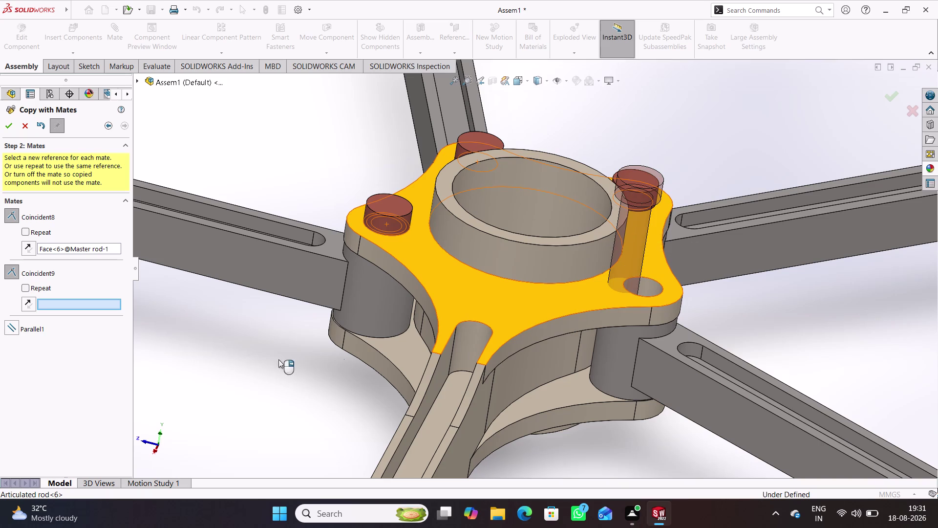
Clear the reference again and seat the pin using the flange face and front hole.
click(103, 249)
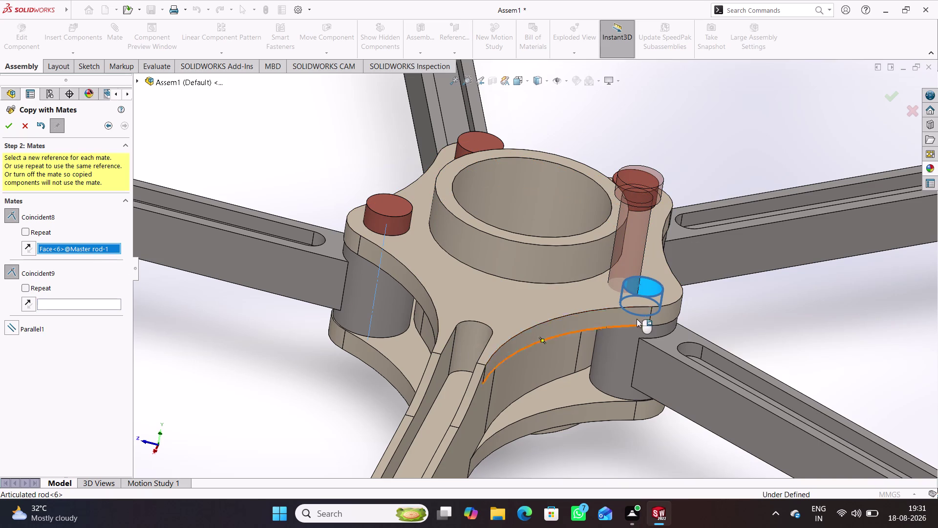
right_click(92, 245)
click(126, 247)
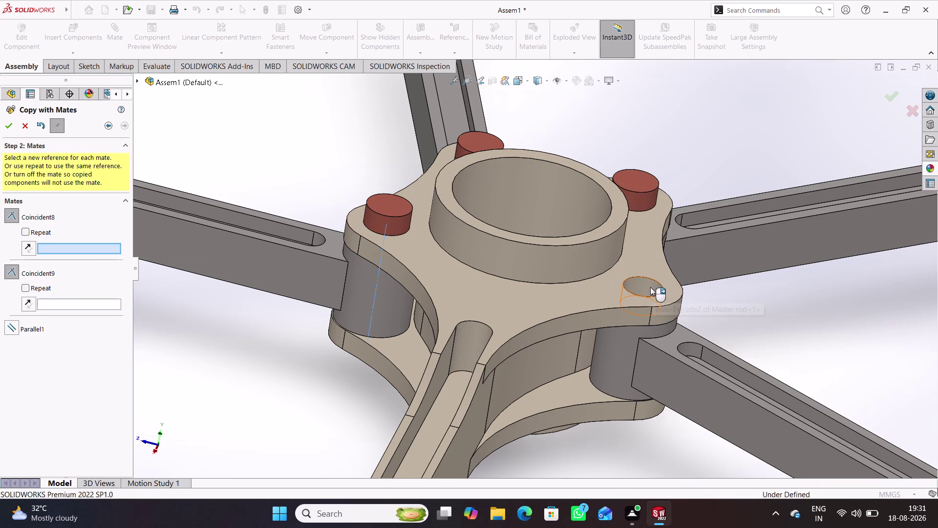
middle_drag(662, 296, 642, 313)
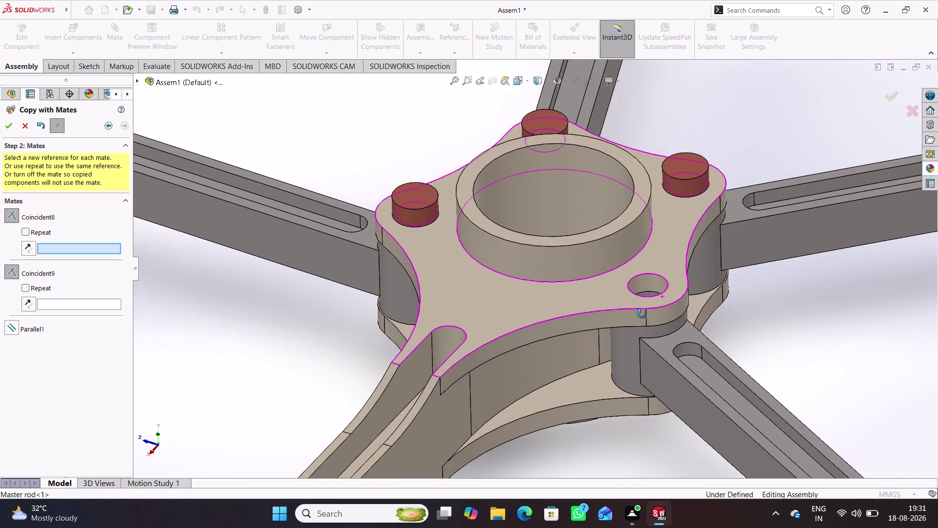
middle_drag(642, 312, 642, 316)
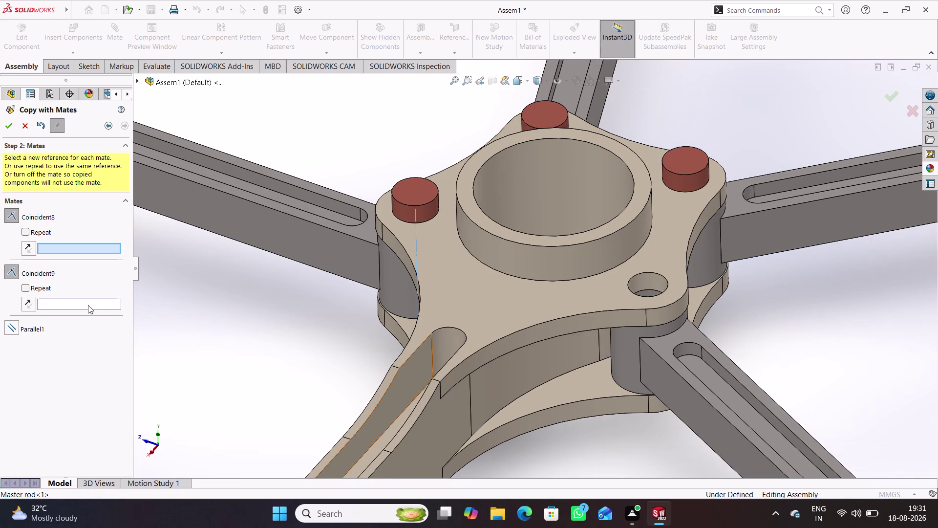
click(88, 303)
click(594, 293)
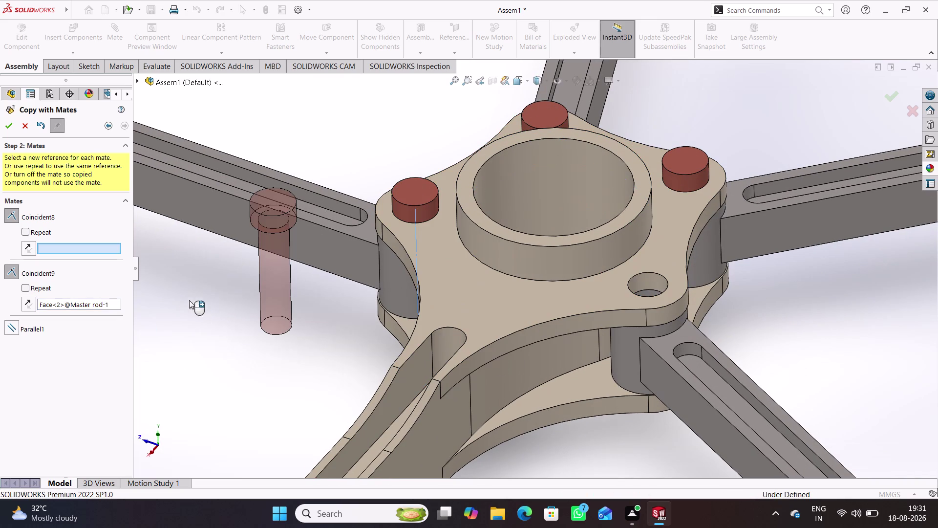
click(650, 280)
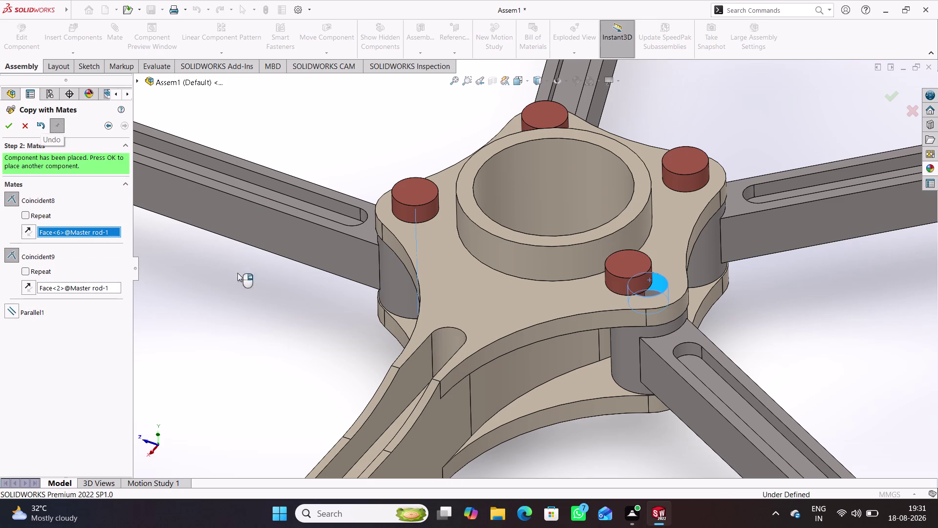
middle_drag(334, 317, 326, 333)
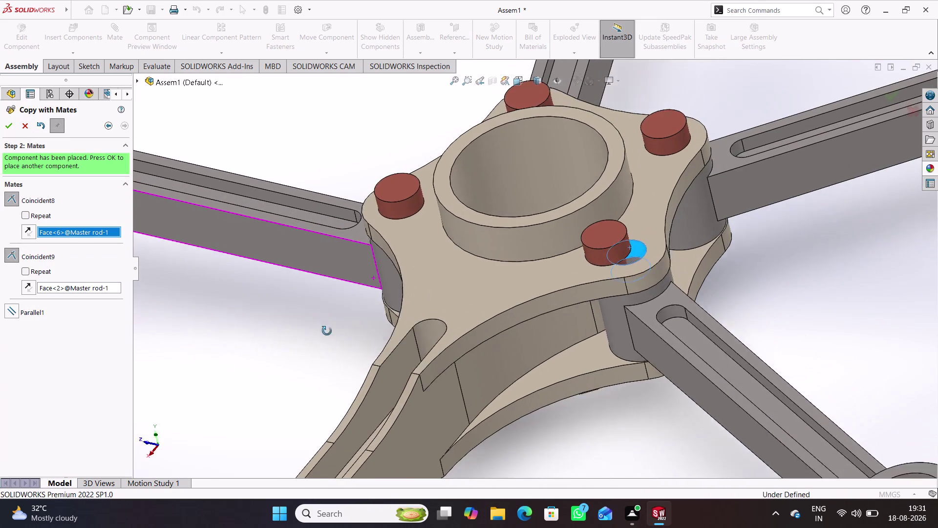
Clear both mate references of the copied link pin.
middle_drag(326, 333, 322, 350)
drag(583, 272, 648, 258)
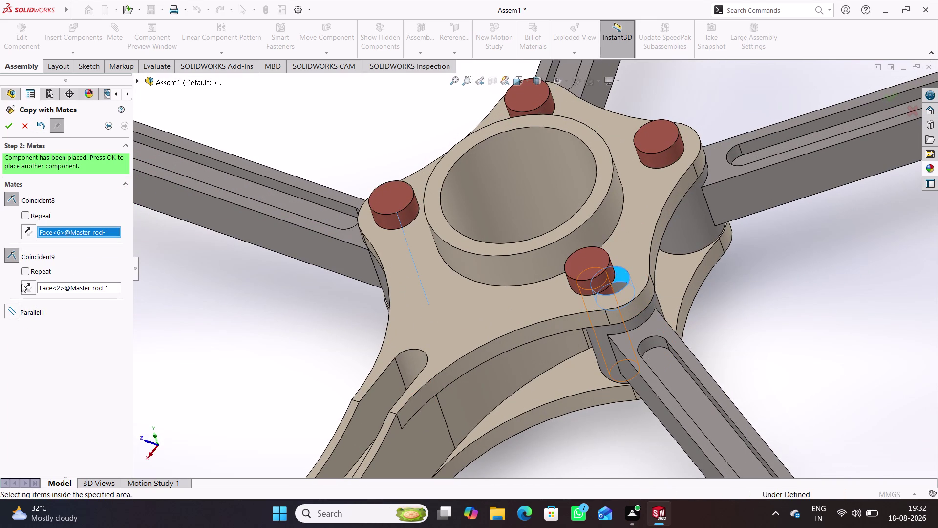
click(90, 229)
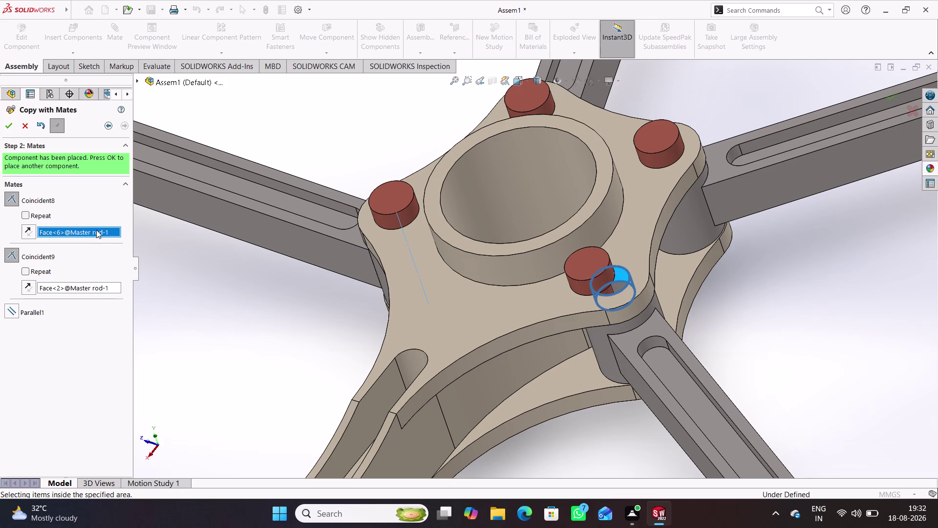
right_click(97, 229)
click(120, 238)
middle_drag(535, 321, 563, 304)
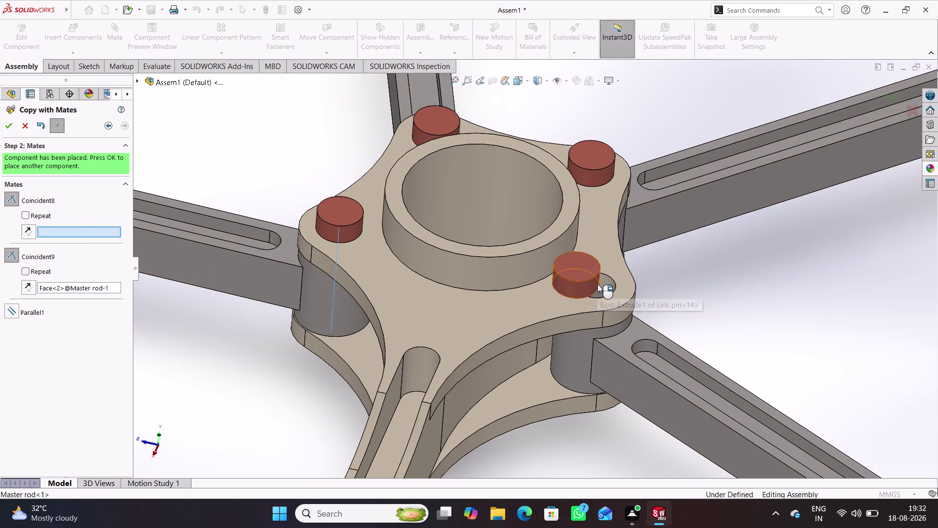
click(92, 287)
right_click(93, 288)
click(112, 295)
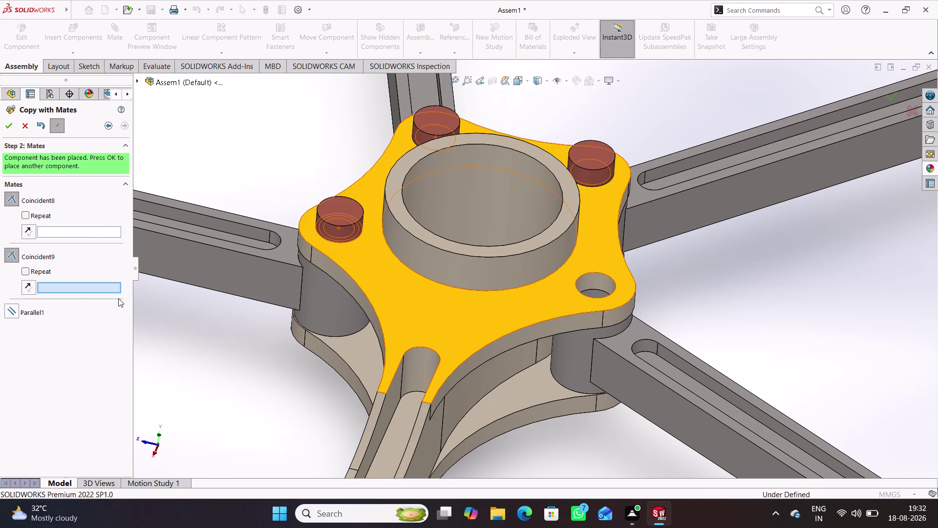
Seat the copy in the last empty hole and confirm Copy with Mates.
click(100, 225)
click(97, 232)
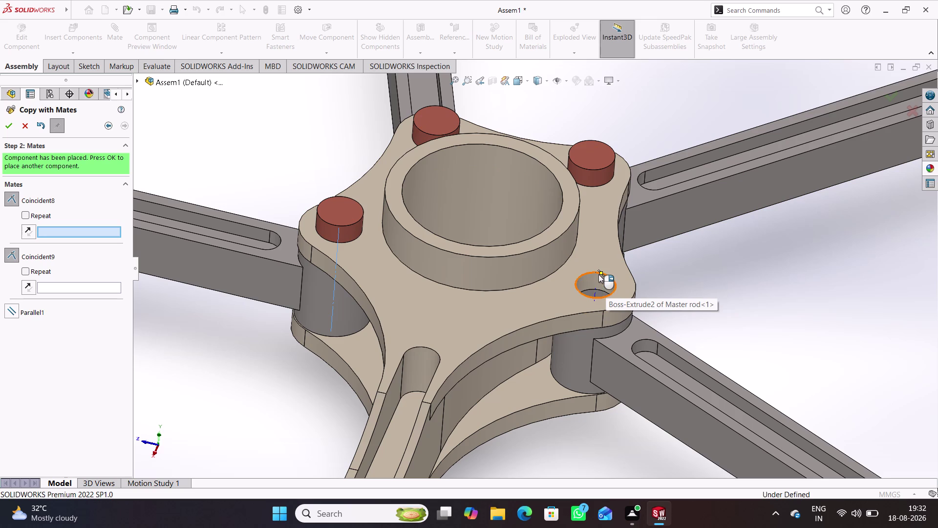
click(594, 291)
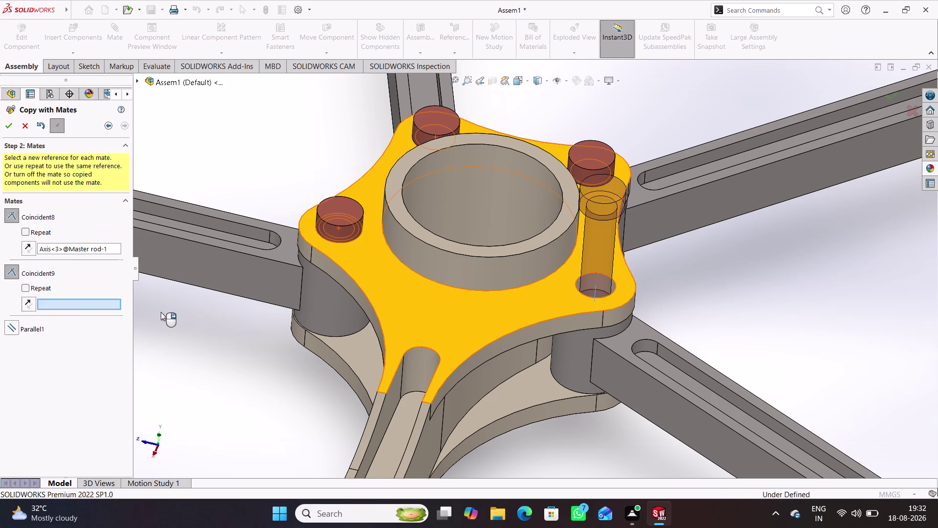
click(554, 301)
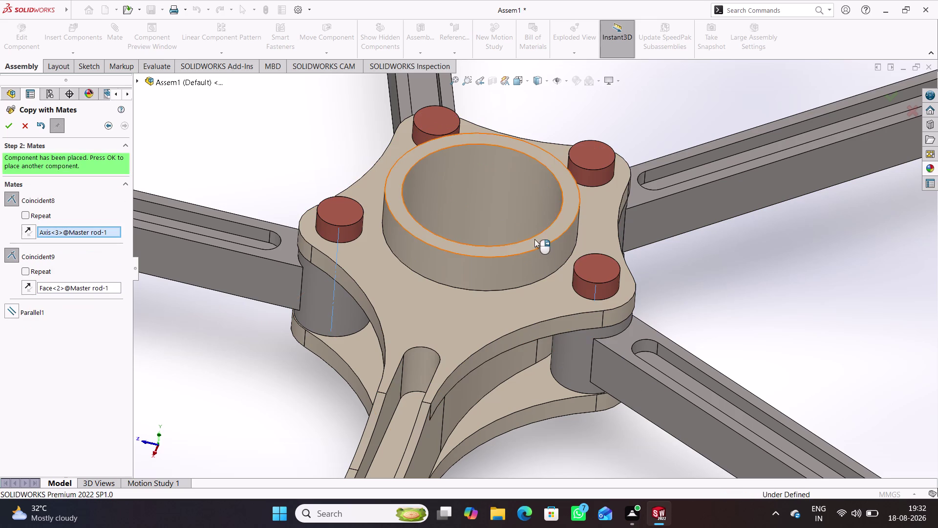
click(12, 126)
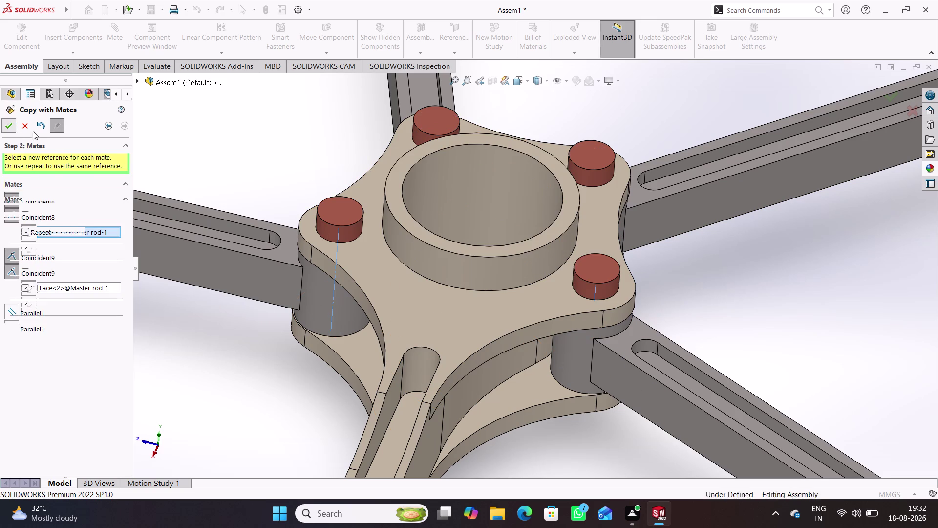
click(27, 128)
scroll(up, 3)
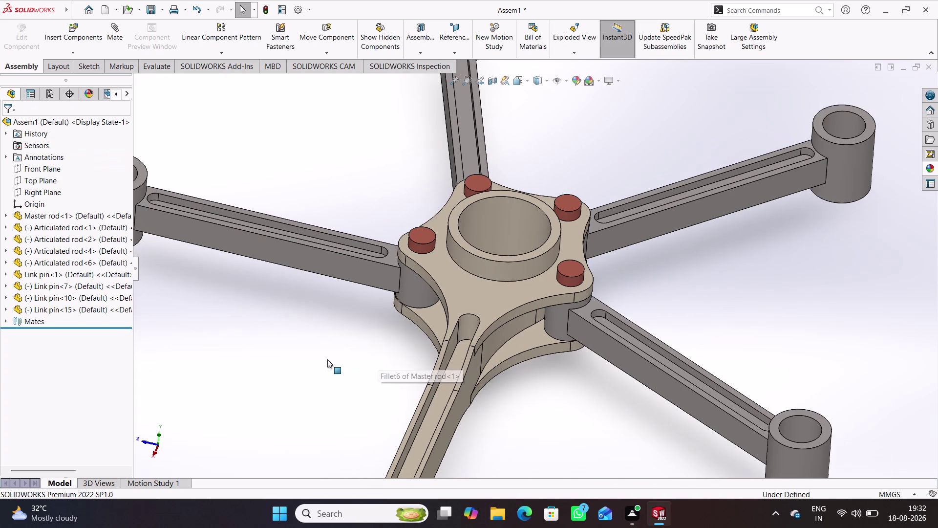
Mate Link pin<7>'s Front Plane parallel to the assembly Front Plane.
click(219, 331)
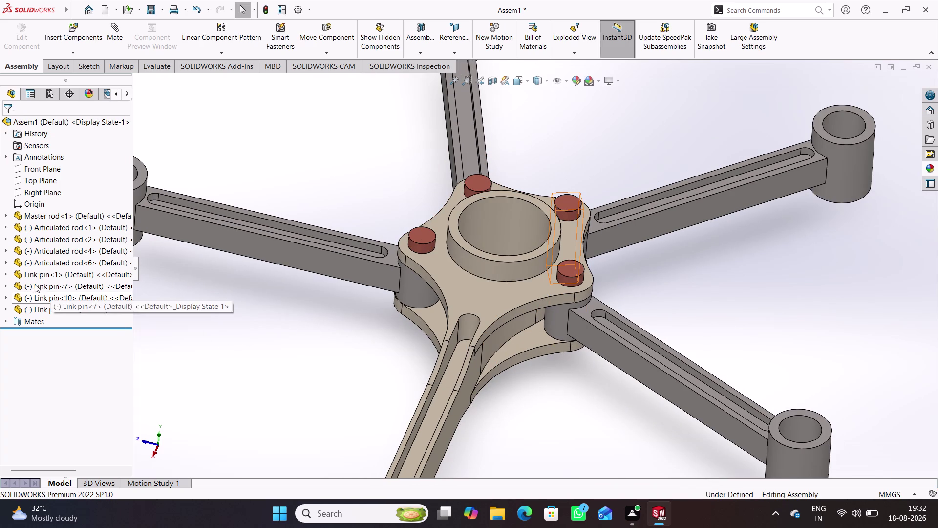
click(7, 285)
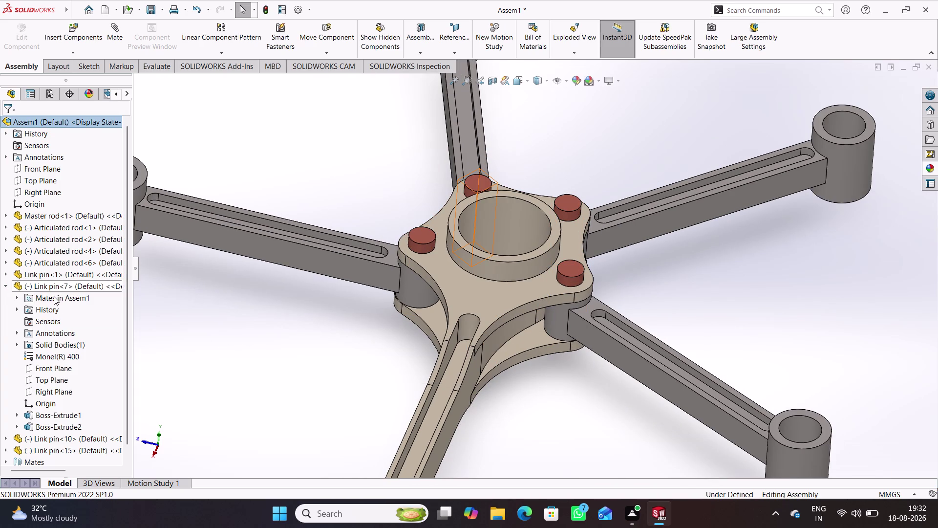
click(57, 363)
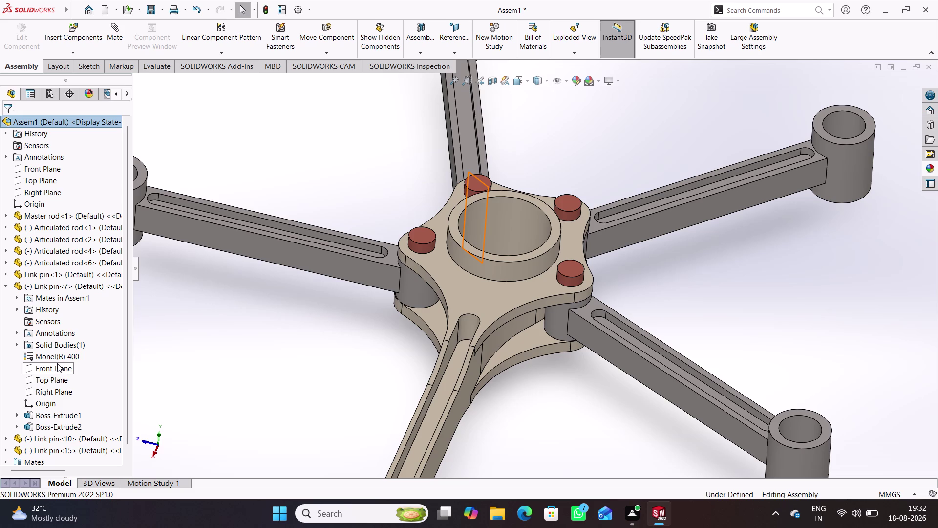
scroll(up, 3)
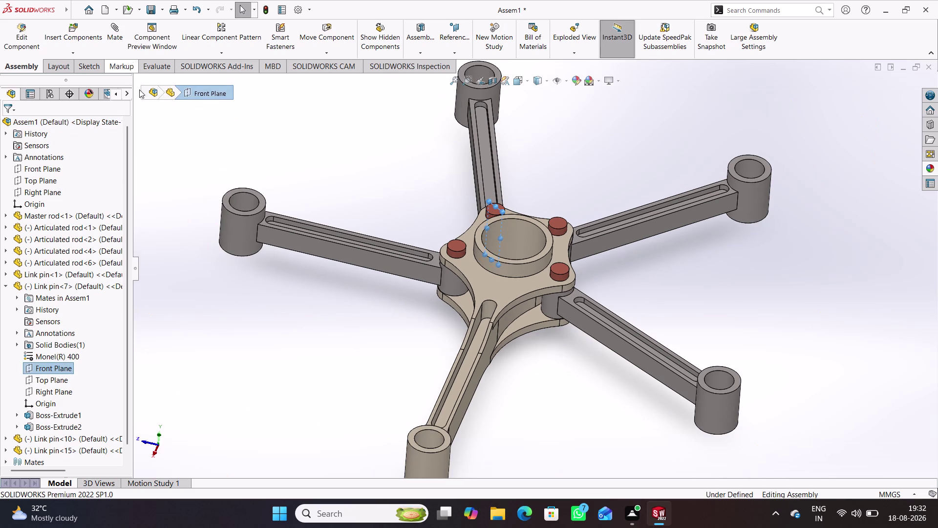
click(119, 37)
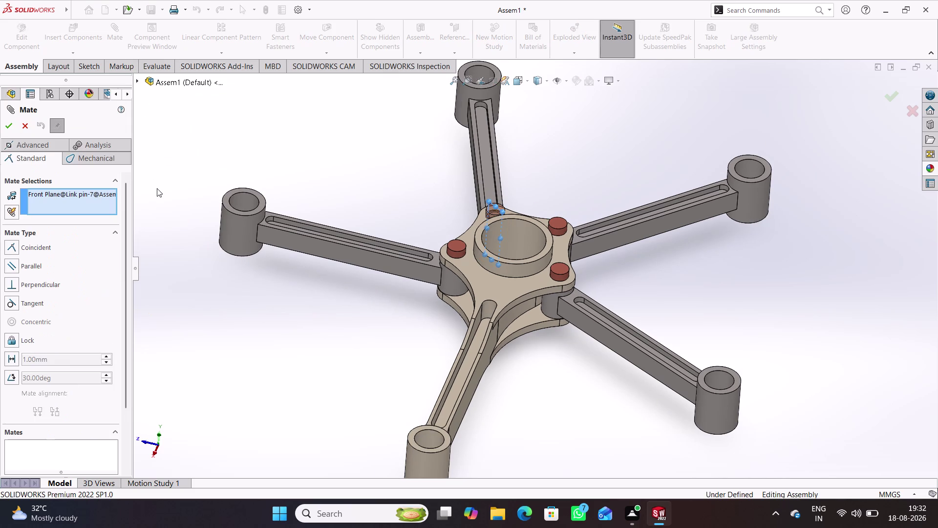
click(138, 80)
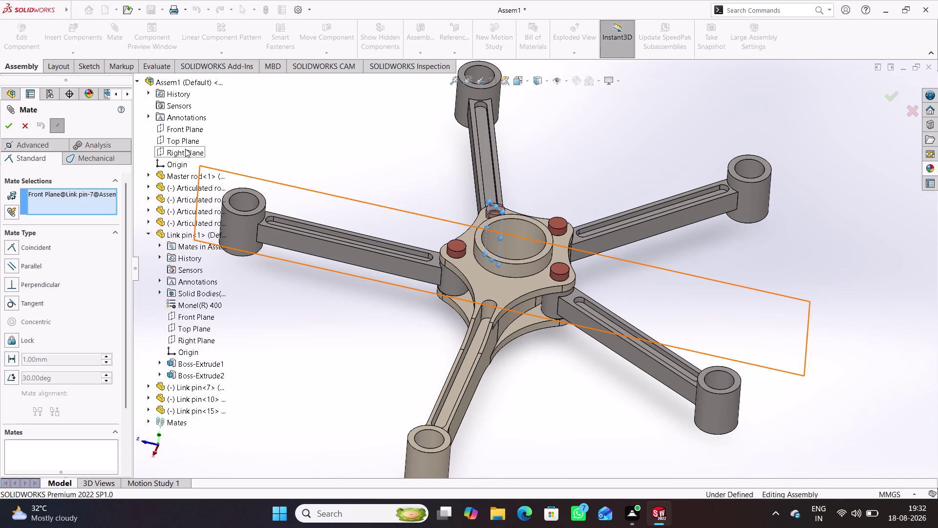
click(192, 133)
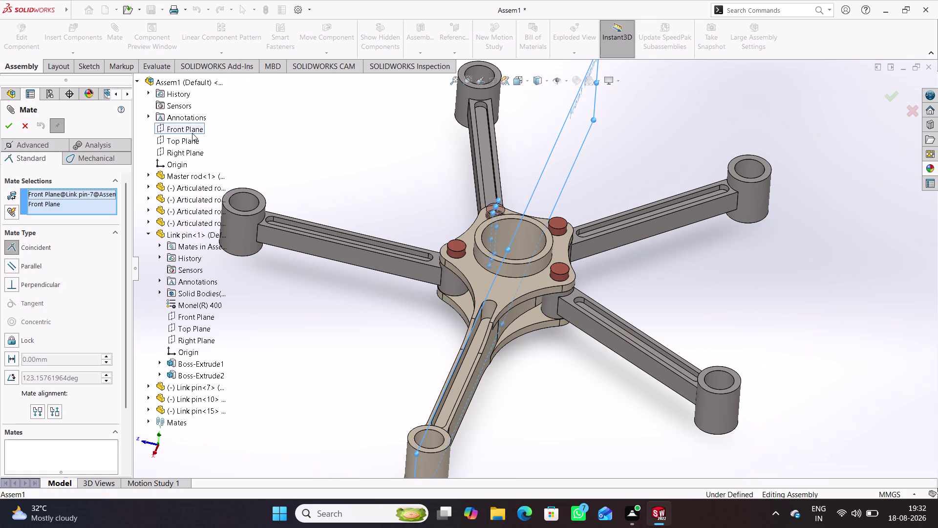
click(179, 117)
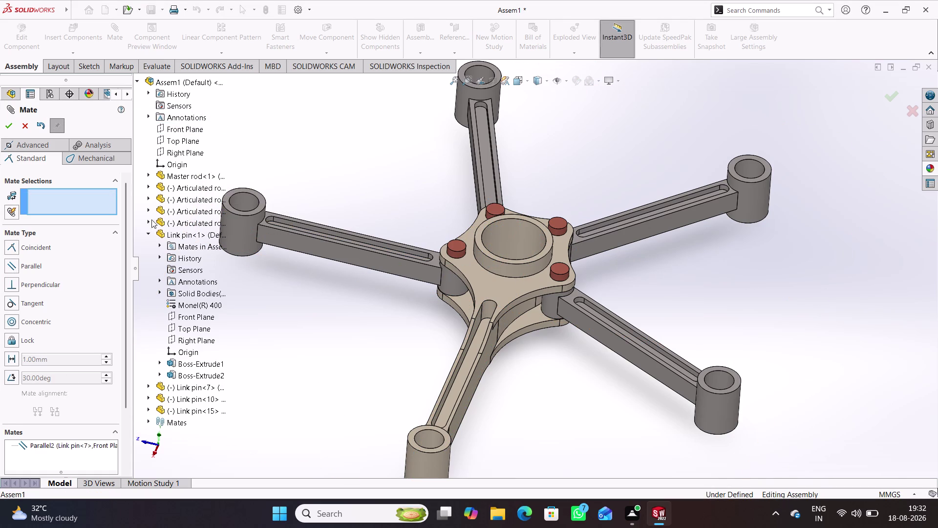
Collapse Link pin<1>, expand Link pin<7>, and re-pick its front plane with the assembly Front Plane.
click(146, 231)
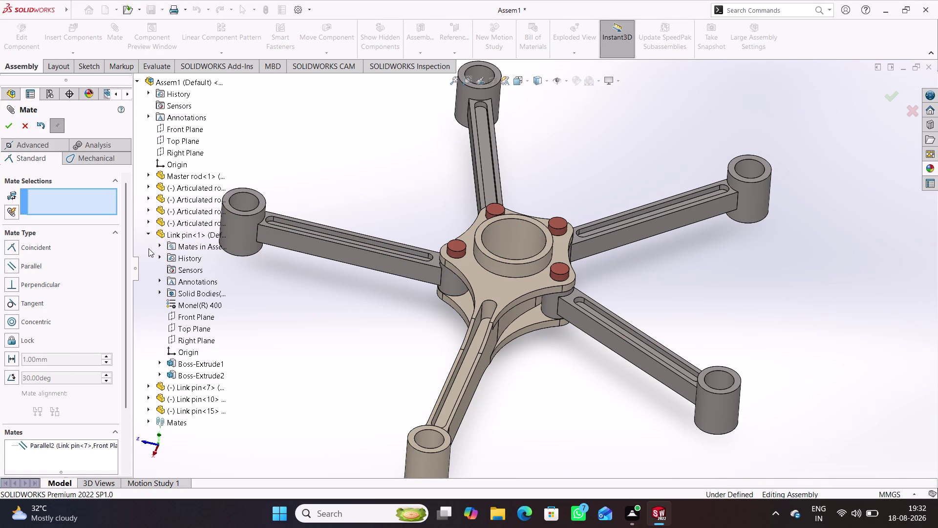
click(149, 233)
click(149, 246)
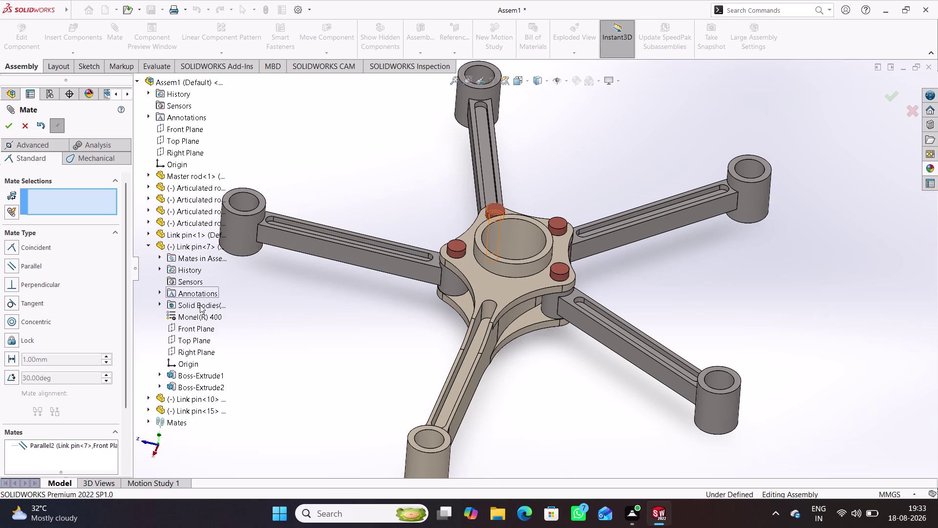
click(201, 327)
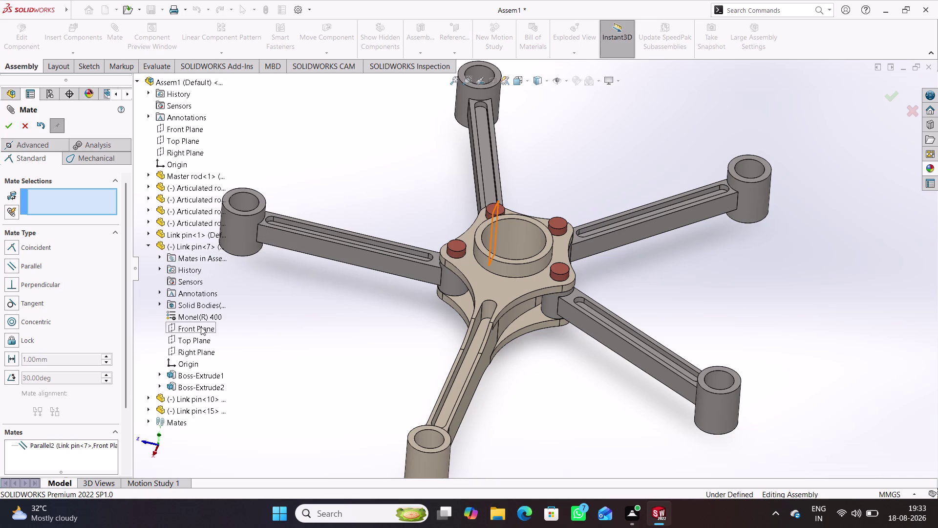
click(187, 126)
click(177, 110)
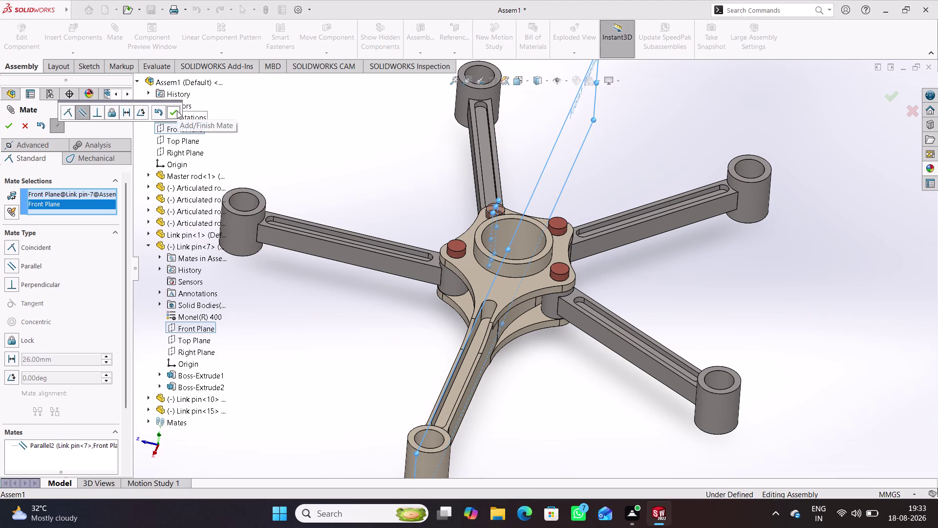
click(175, 111)
Expand Link pin<10>, cancel the repeated Link pin<7> mate, and collapse Link pin<7>.
click(149, 243)
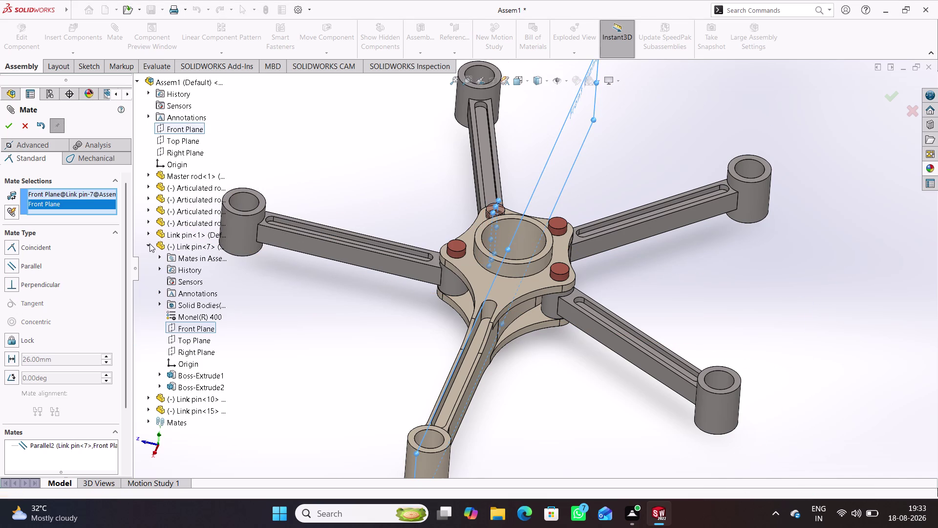
click(147, 256)
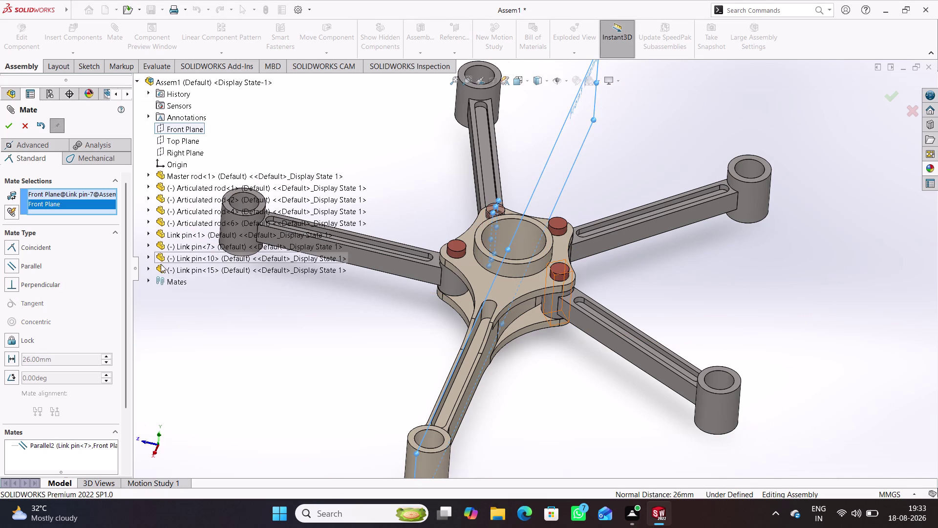
click(151, 256)
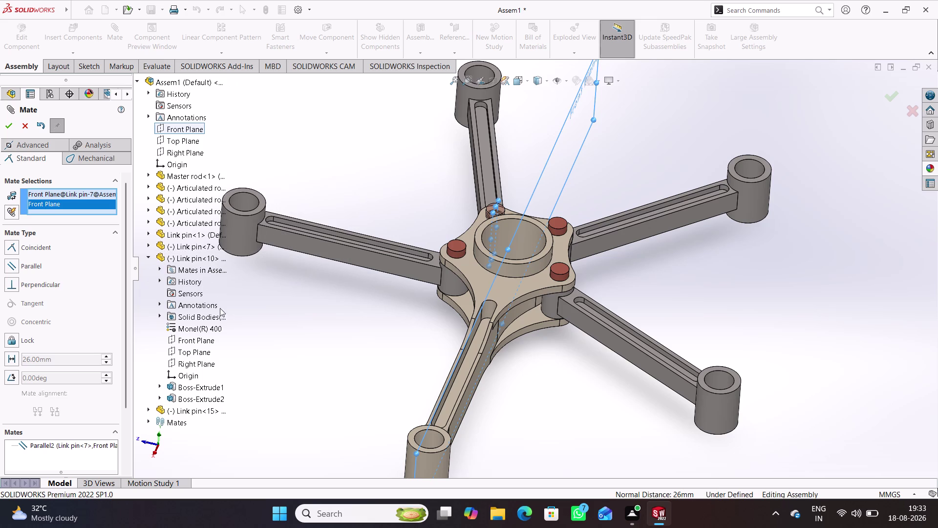
click(200, 338)
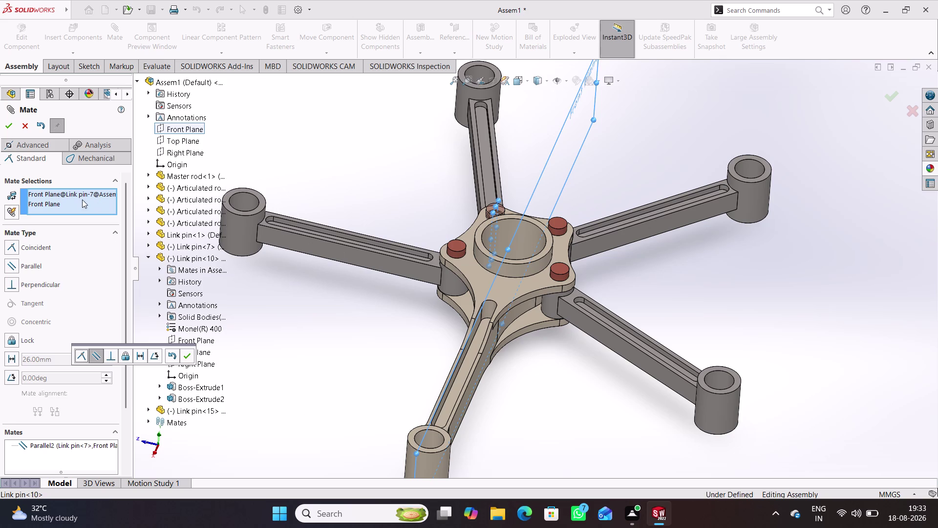
click(187, 355)
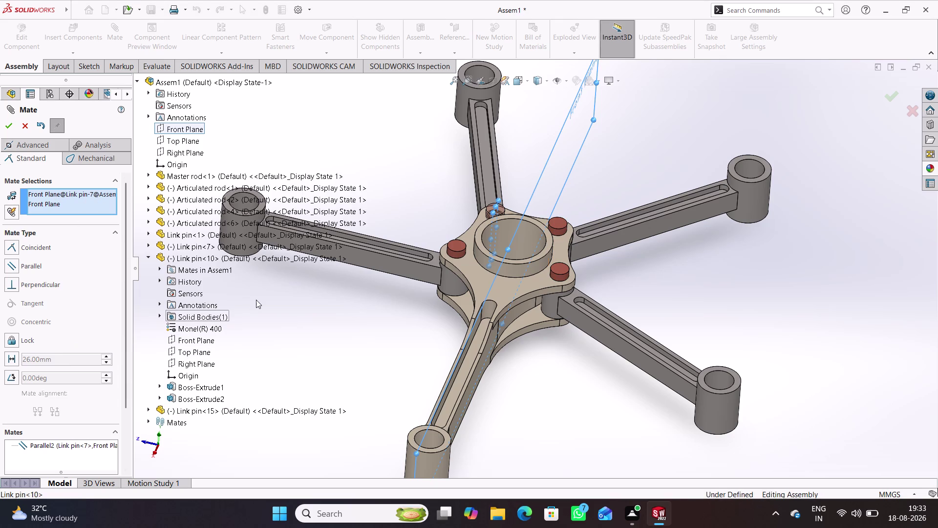
click(278, 307)
click(26, 127)
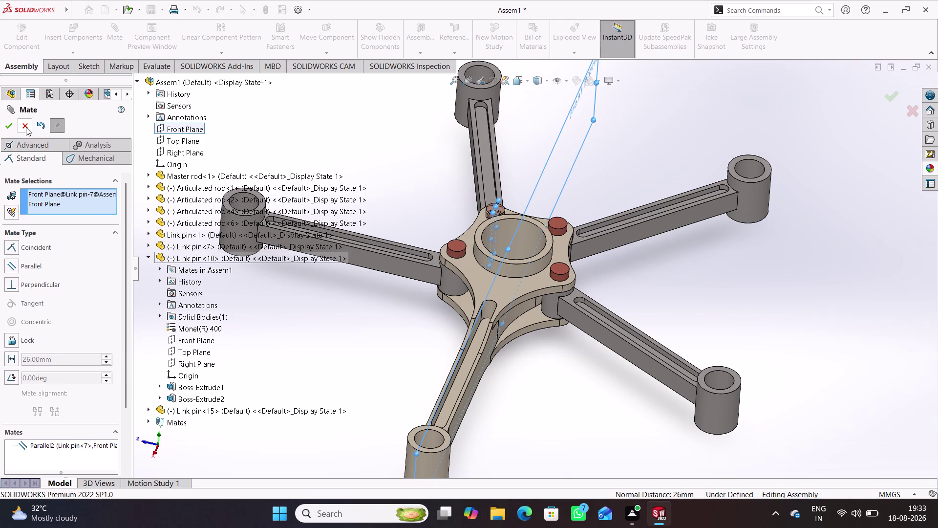
click(268, 347)
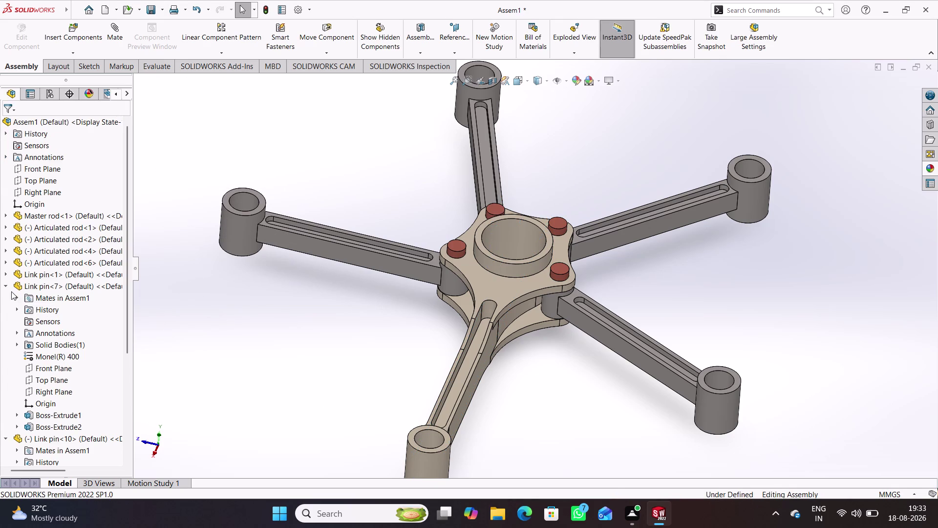
click(8, 284)
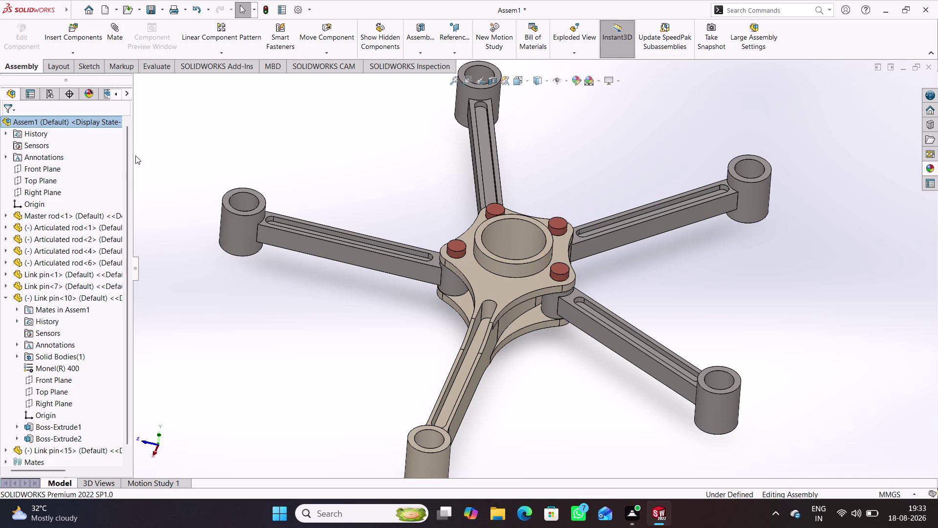
click(112, 34)
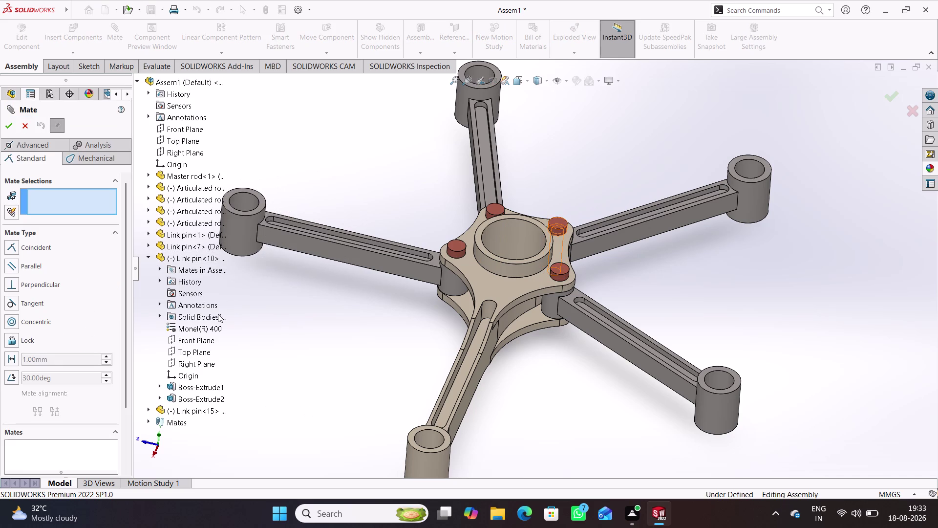
Mate Link pin<10>'s front plane parallel to the assembly's Front Plane.
click(200, 338)
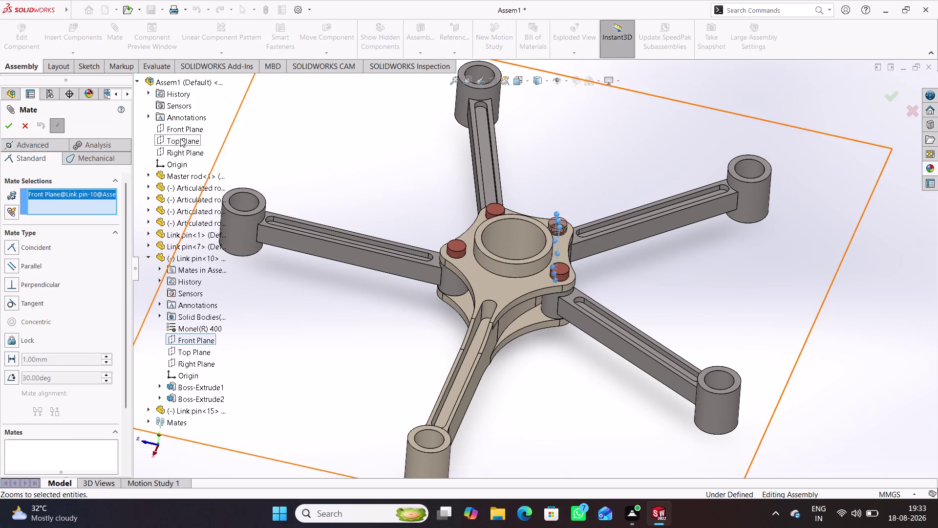
click(189, 128)
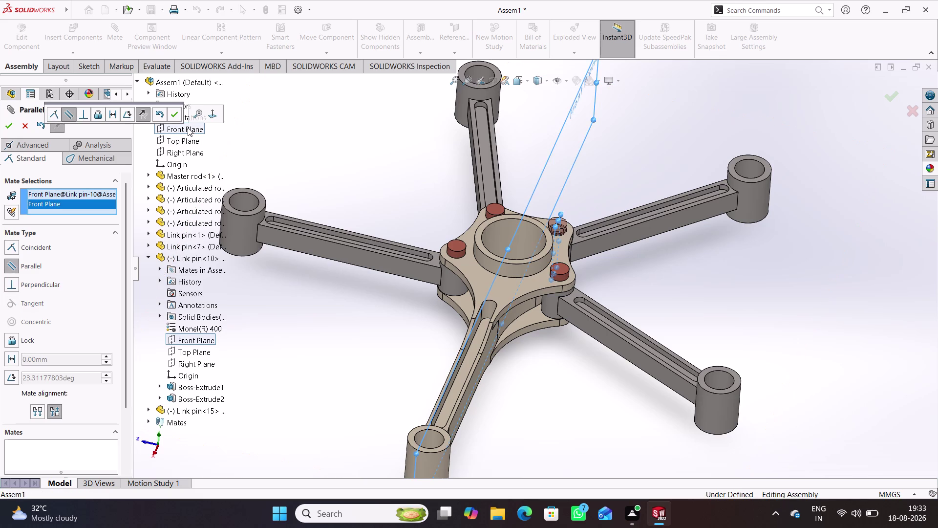
click(176, 113)
click(175, 114)
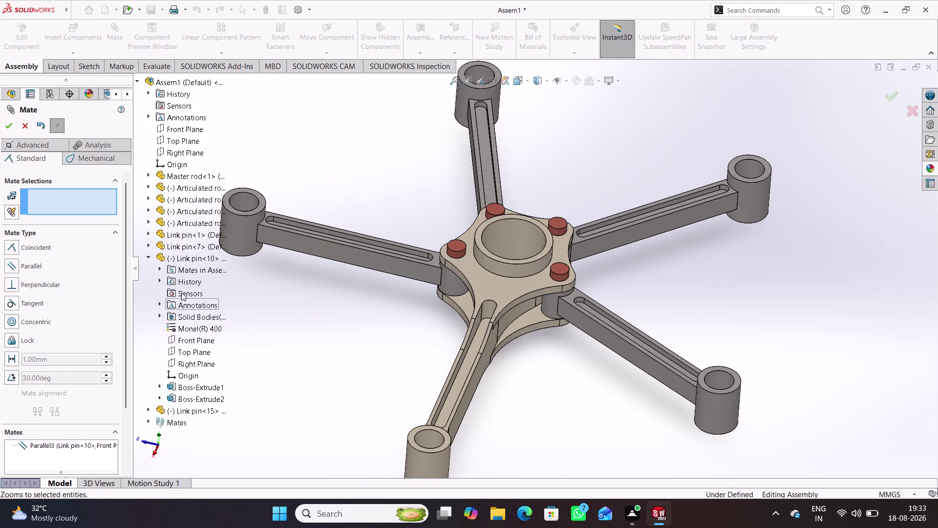
Mate Link pin<15>'s front plane parallel to the assembly's Front Plane and end mating.
click(151, 256)
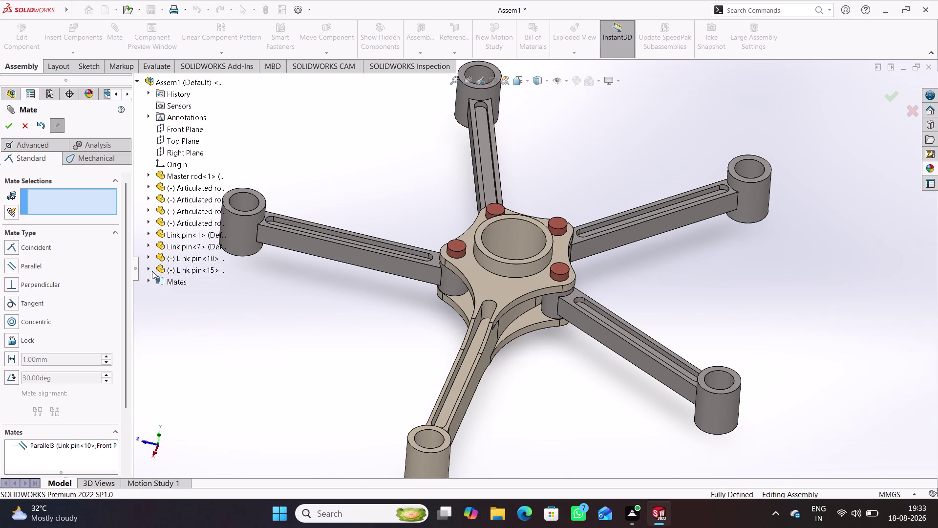
click(148, 269)
click(195, 349)
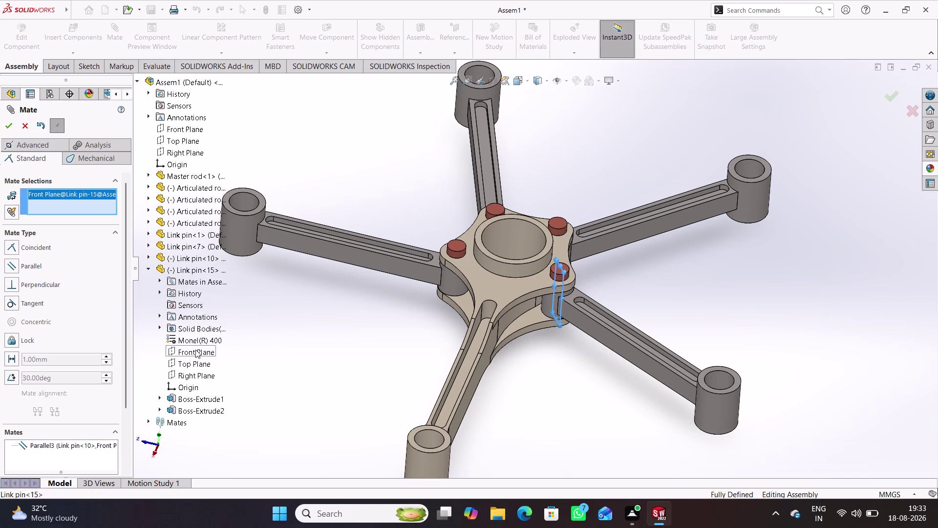
click(188, 127)
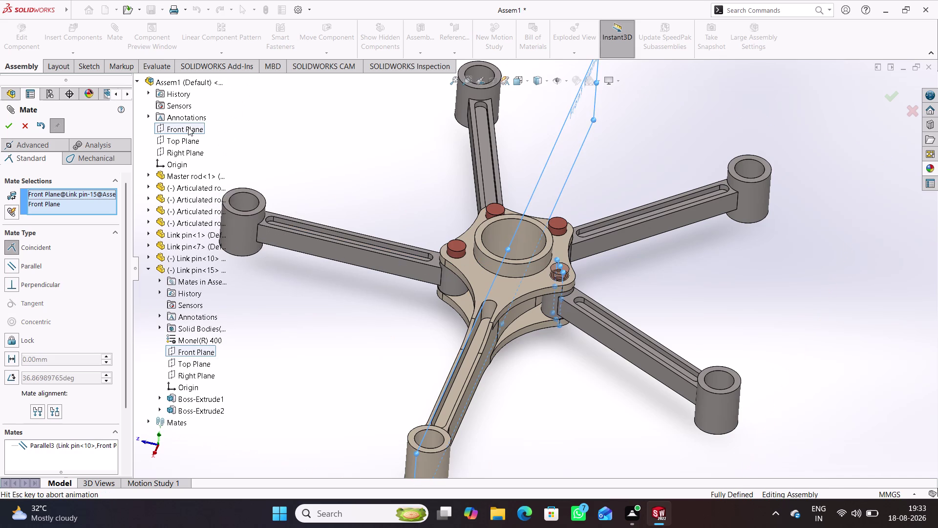
click(171, 113)
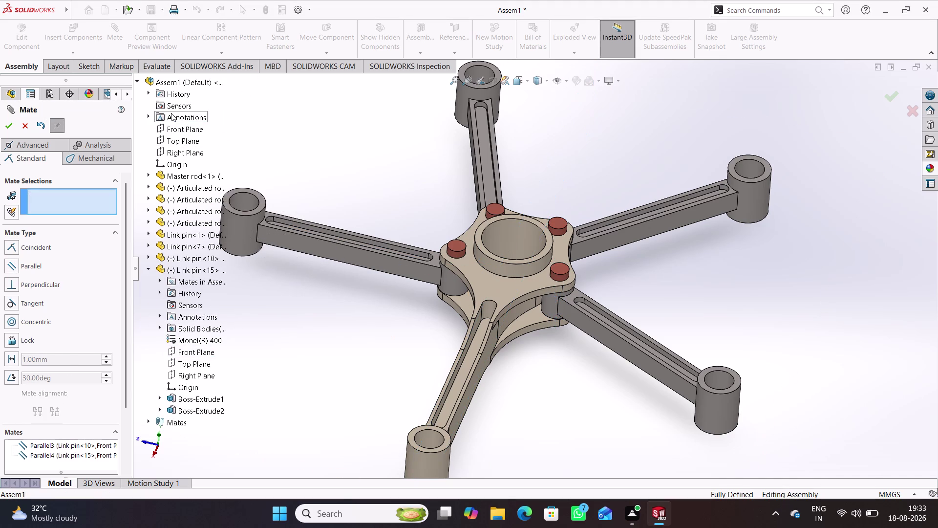
click(30, 124)
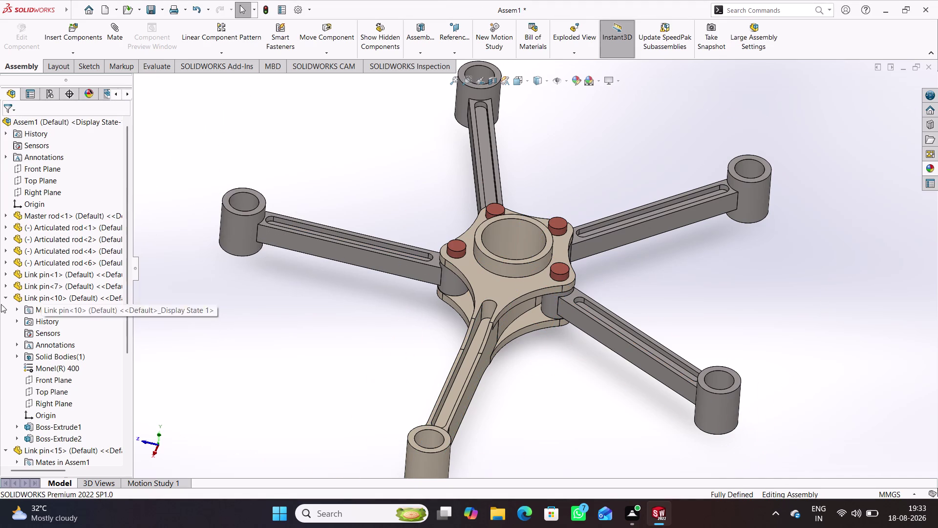
Collapse Link pin<15> in the tree, clear the selection and rotate the view.
click(7, 296)
click(3, 310)
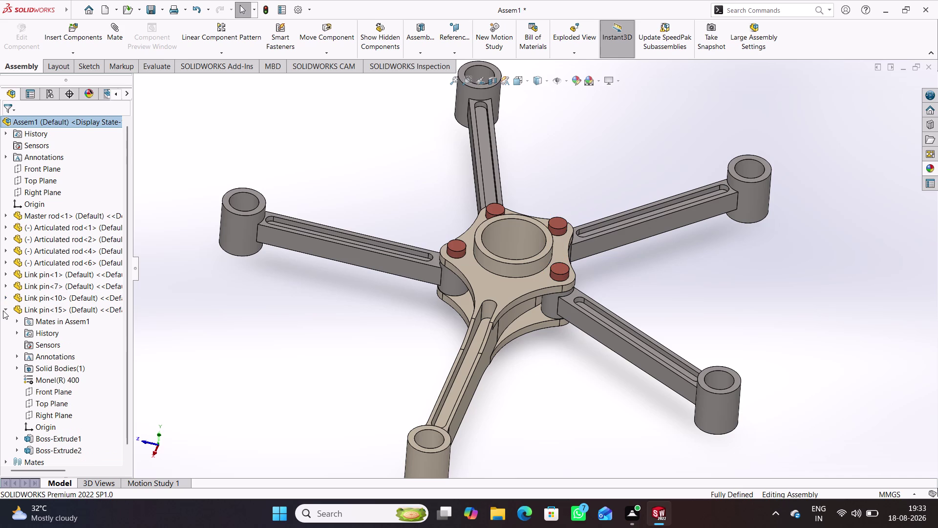
click(6, 306)
click(249, 323)
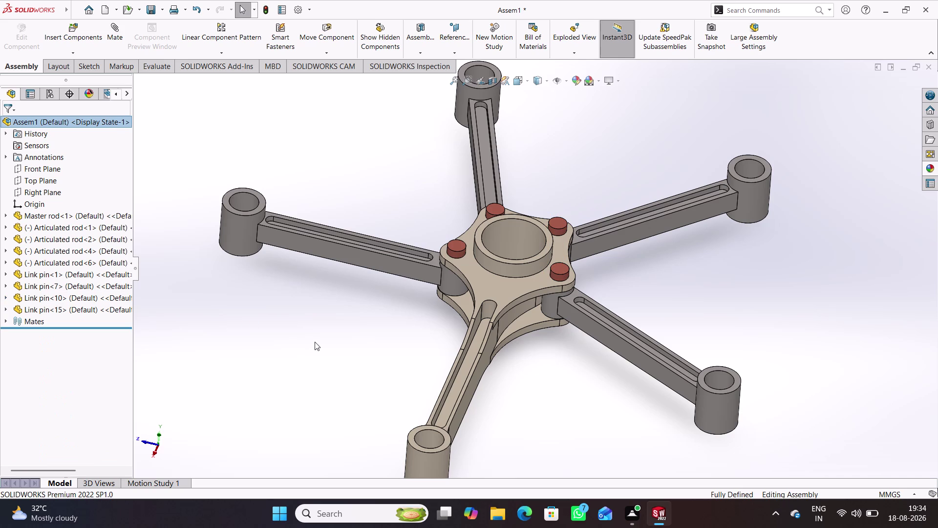
middle_drag(315, 342, 354, 372)
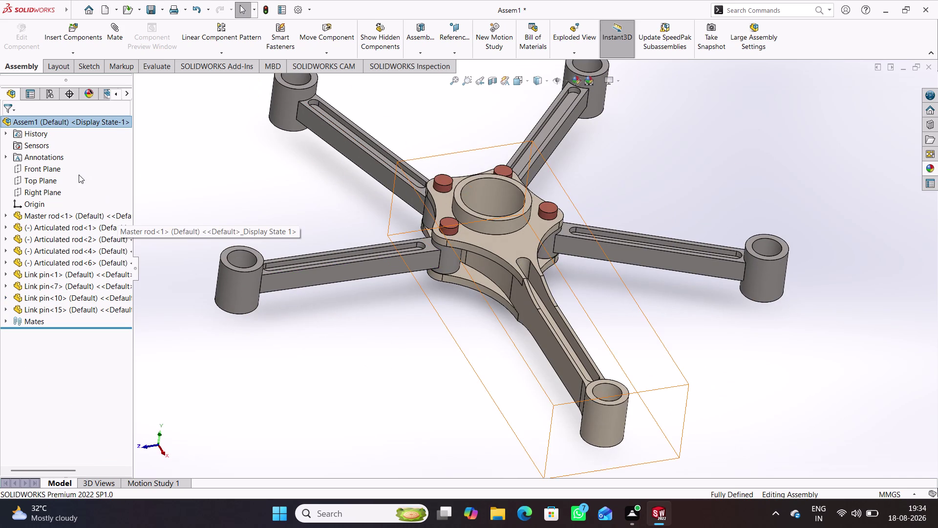
Start an Angle mate between Articulated rod<1>'s side face and a Master rod face, previewing 30°.
scroll(up, 3)
scroll(up, 3)
click(114, 36)
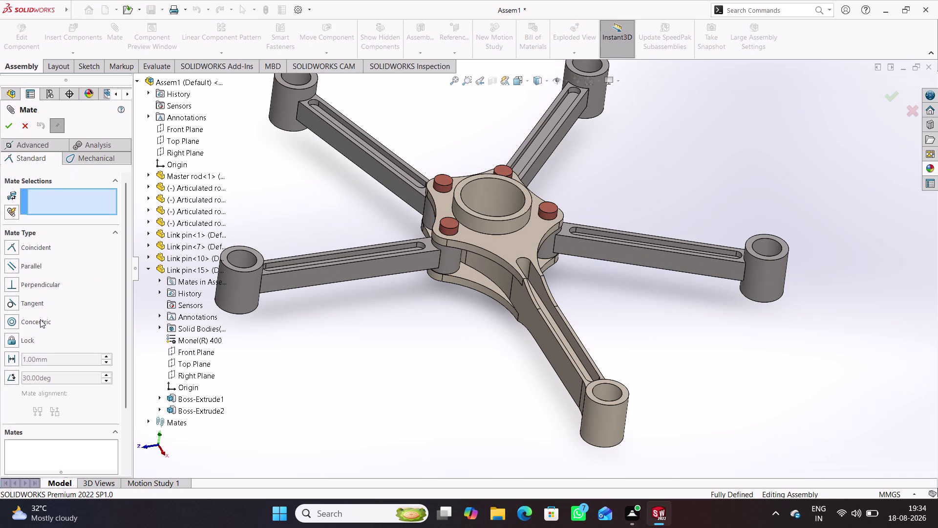
click(68, 377)
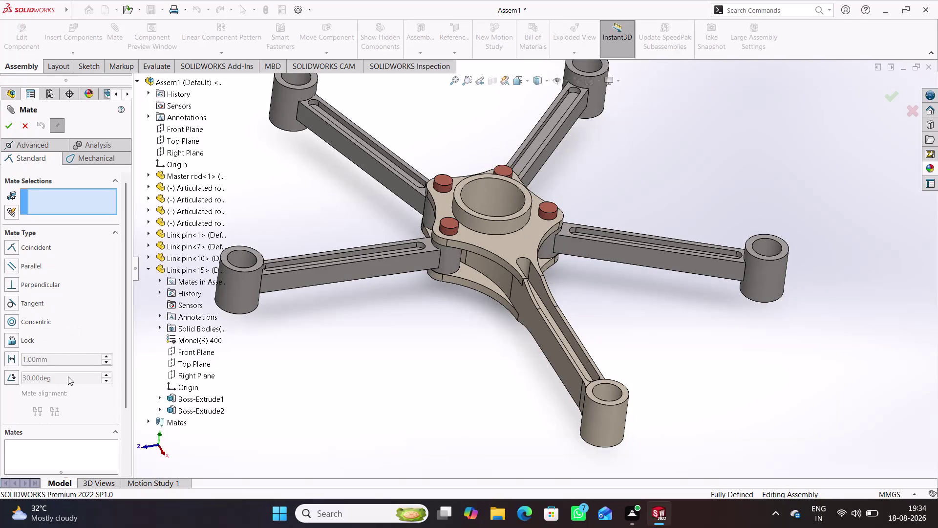
click(17, 375)
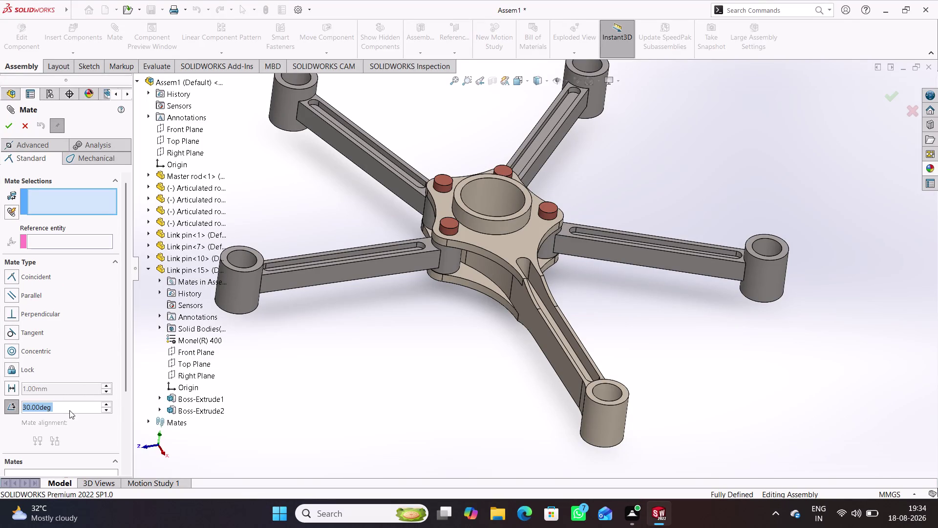
click(343, 273)
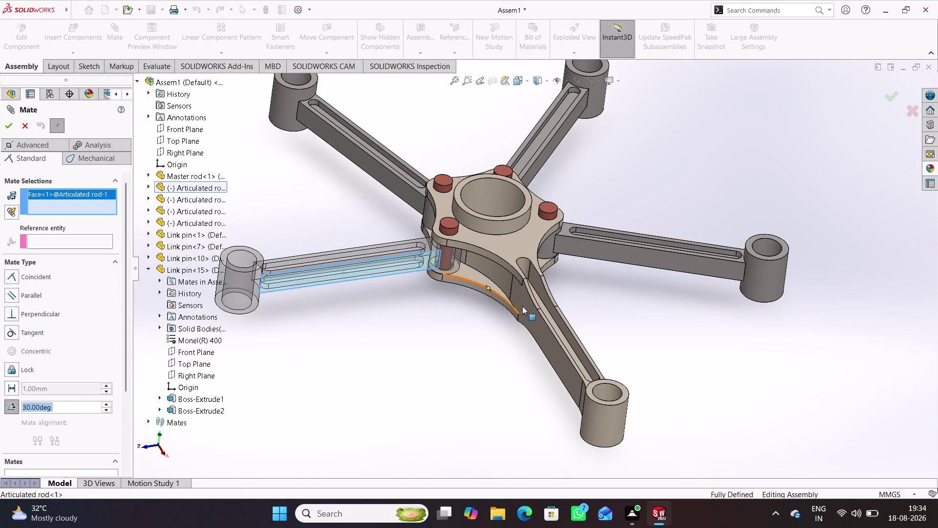
click(534, 325)
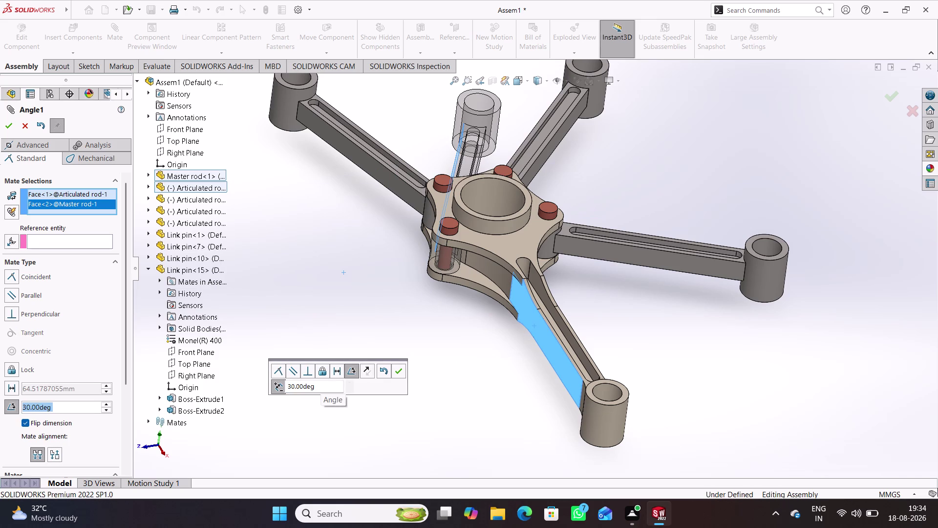
drag(323, 387, 272, 391)
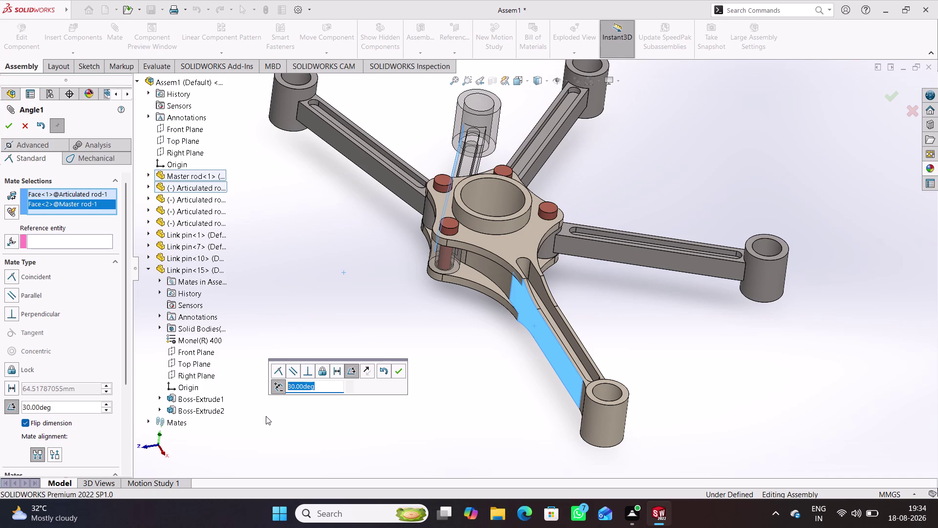
Set the rod angle to 72°, then to 72+72 (144°).
text(72)
key(Return)
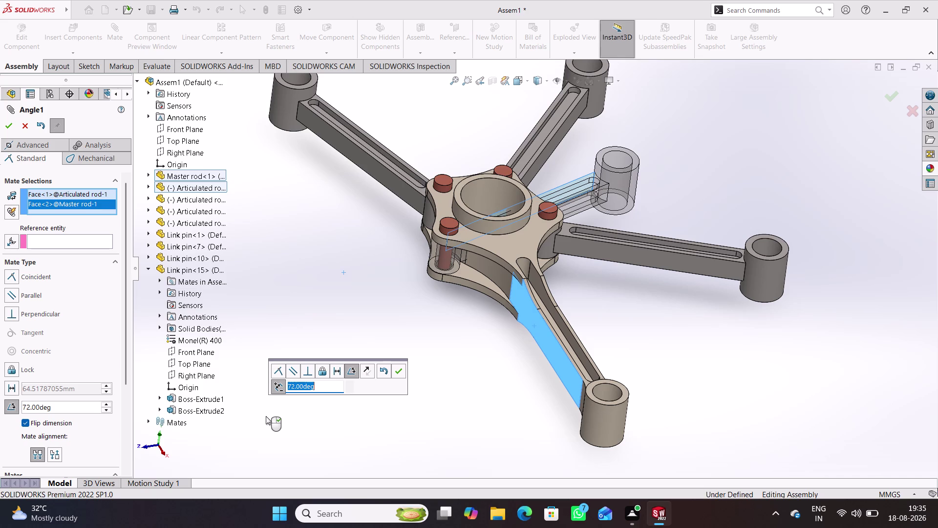
key(plus)
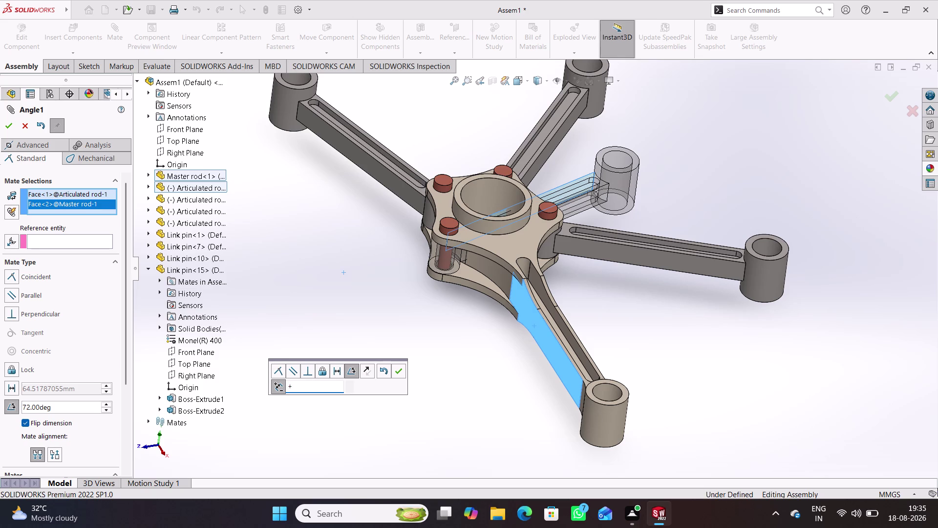
key(BackSpace)
text(7)
text(2)
text(+7)
text(2)
key(Return)
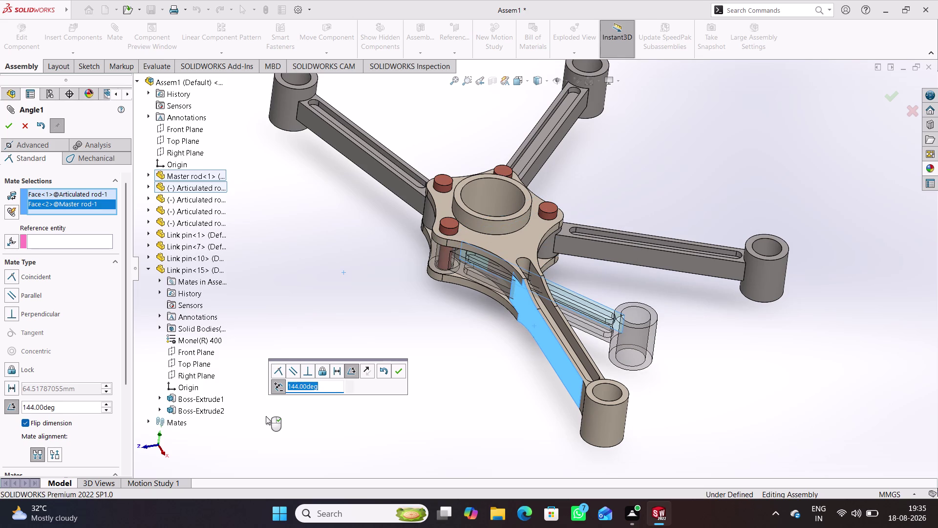
Raise the angle by another 72 to 216° and accept the Angle1 mate.
click(338, 387)
key(plus)
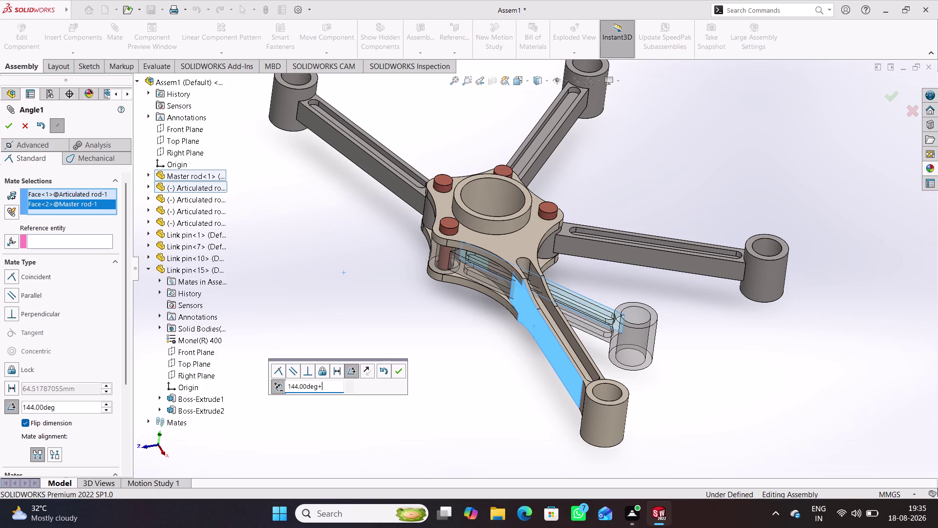
text(72)
key(Return)
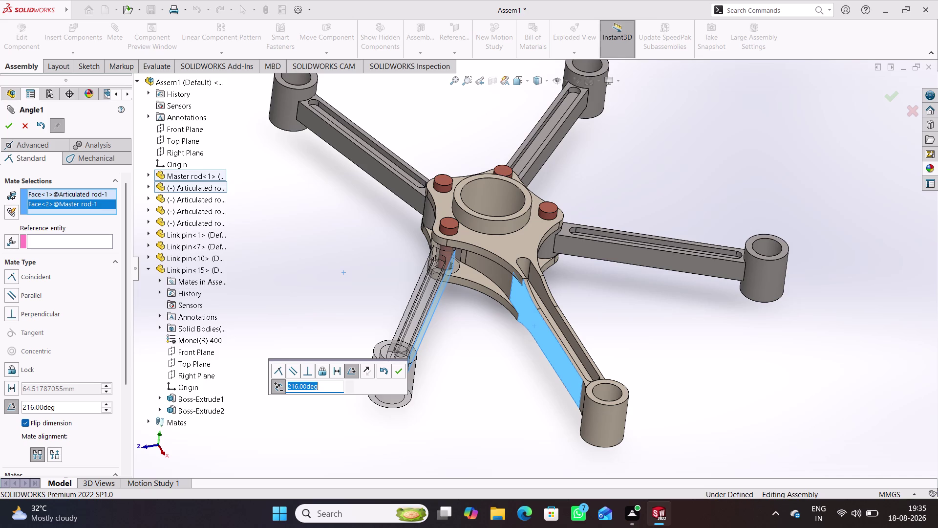
click(397, 371)
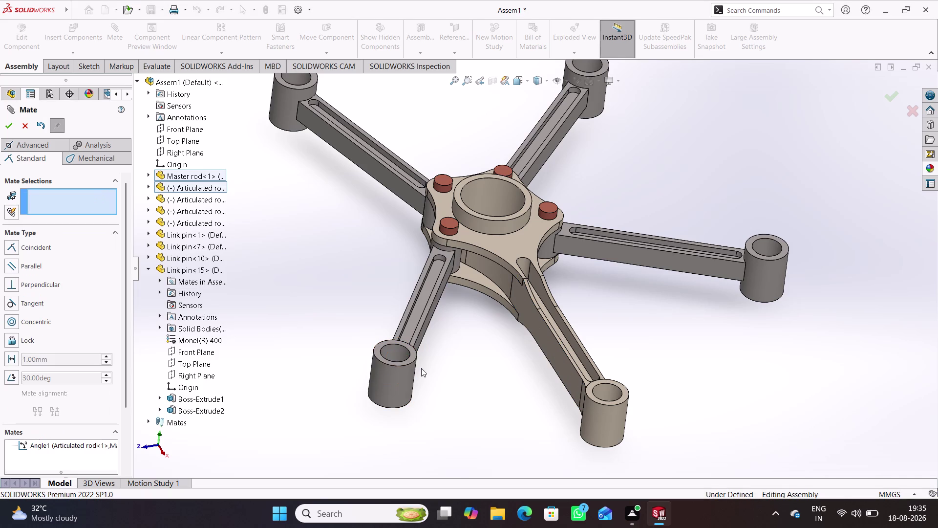
Select side faces of Articulated rod<2> and Articulated rod<1> for a new mate.
drag(395, 379, 361, 356)
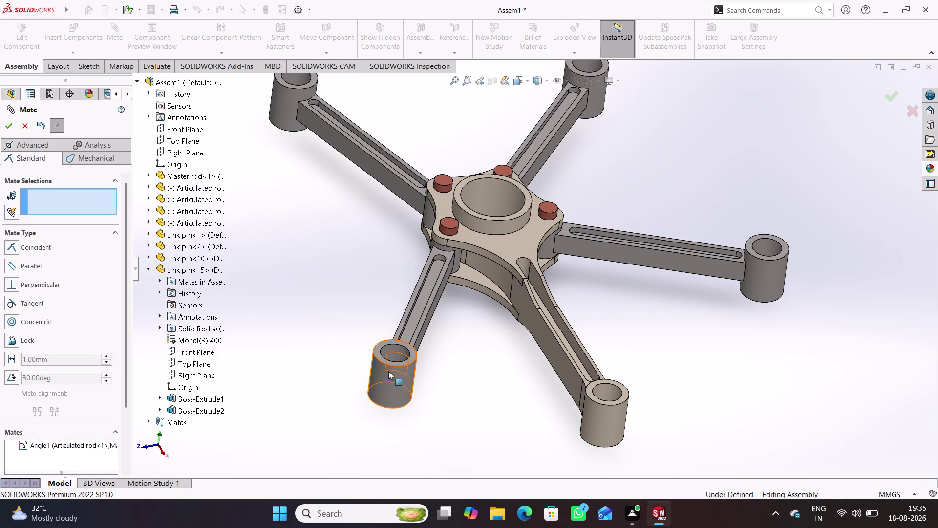
drag(402, 376, 323, 351)
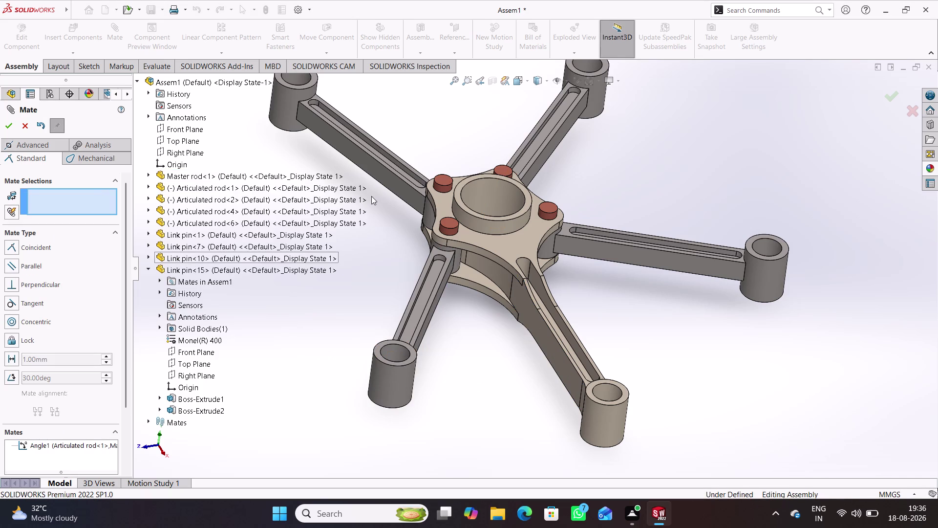
click(401, 189)
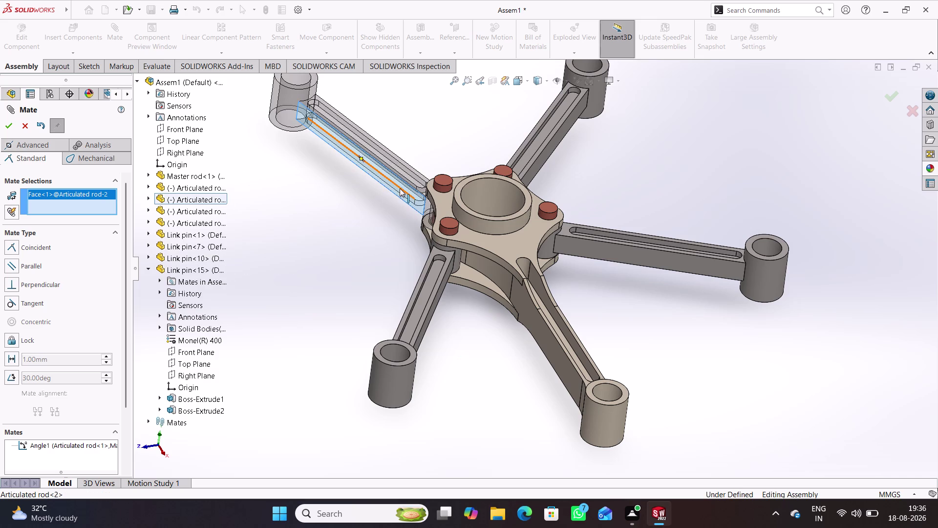
middle_drag(386, 301, 433, 304)
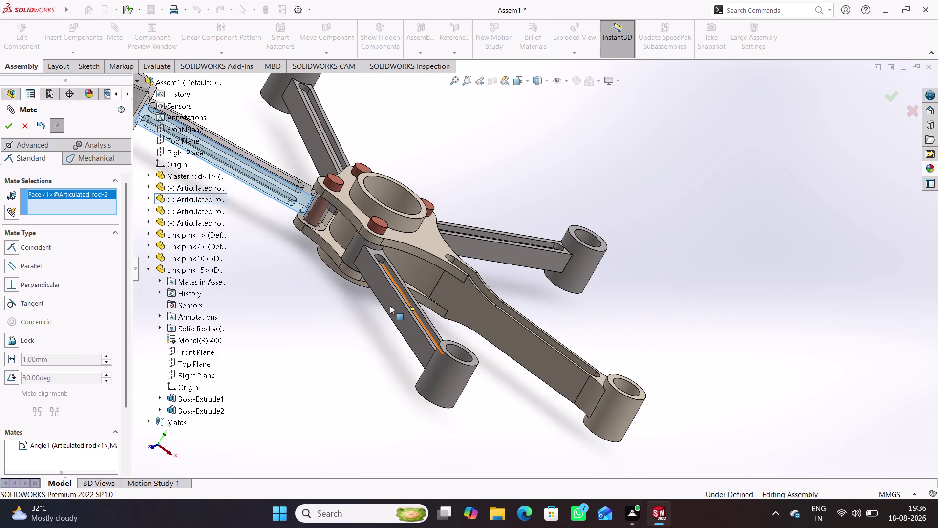
click(390, 306)
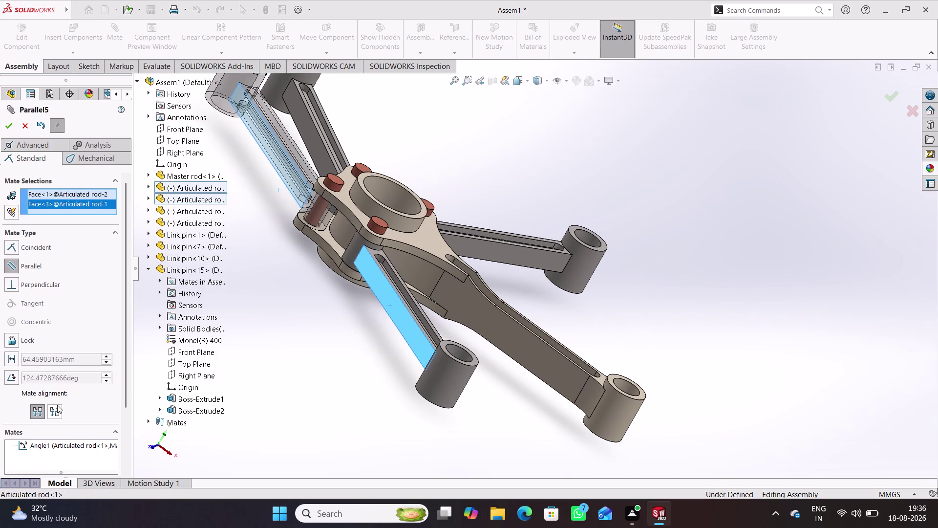
middle_drag(275, 390, 239, 376)
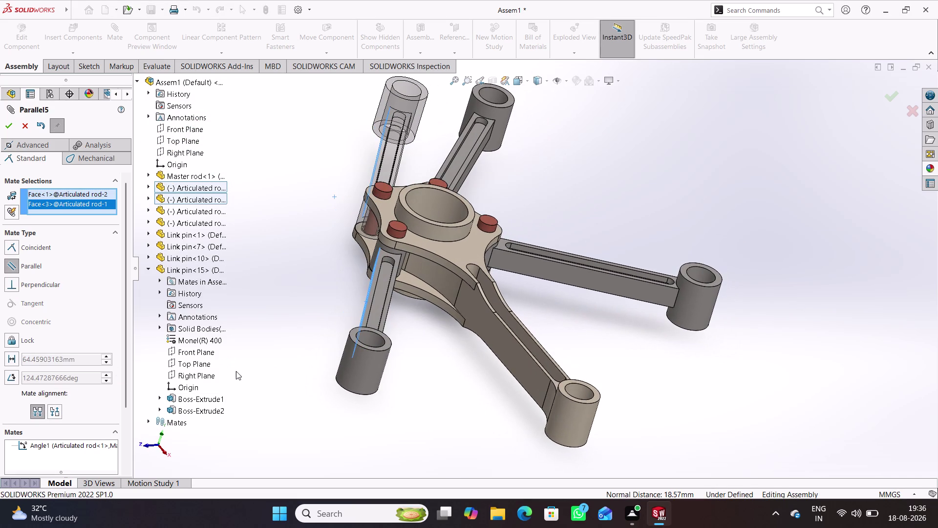
Make it an Angle mate of 216+72 (288°) and accept Angle2.
click(7, 375)
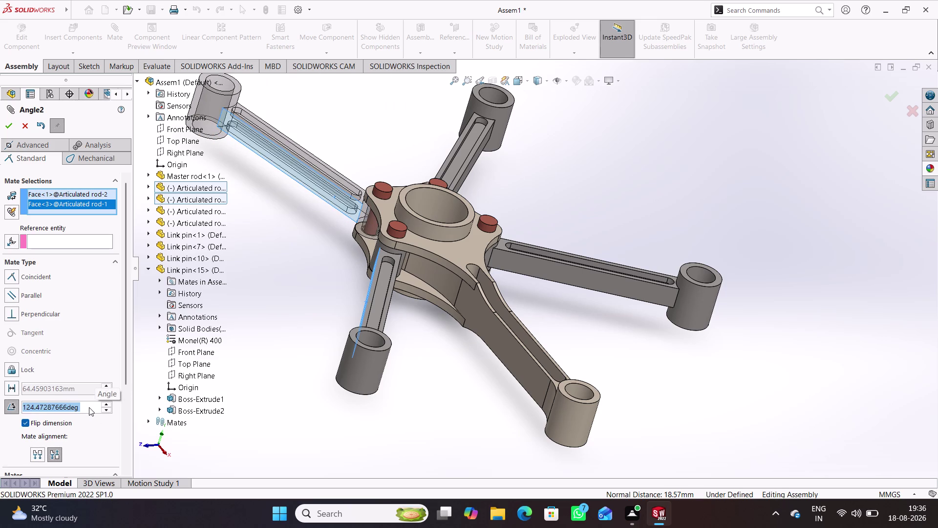
text(216)
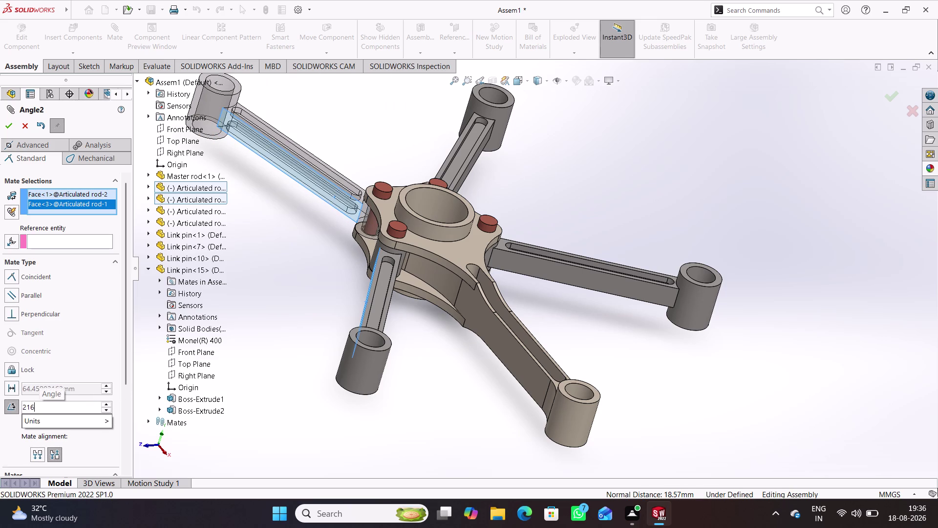
text(+72)
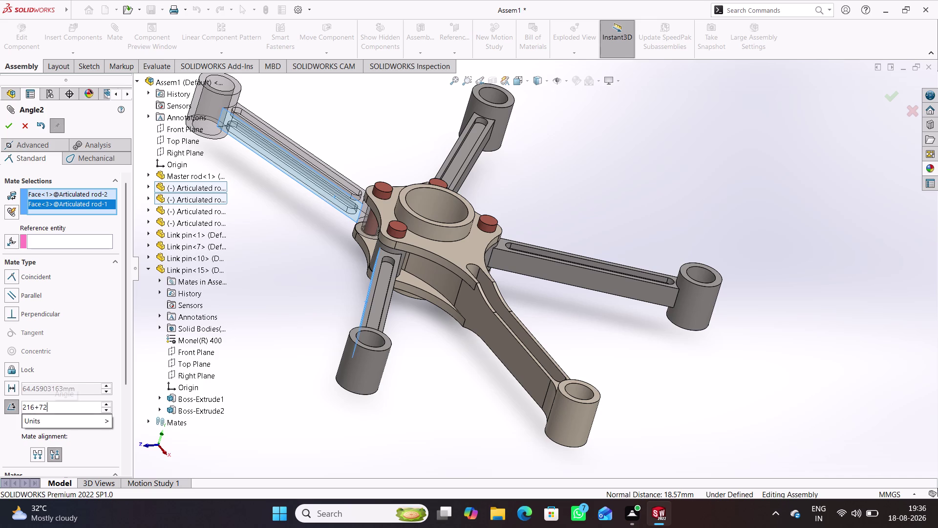
key(Return)
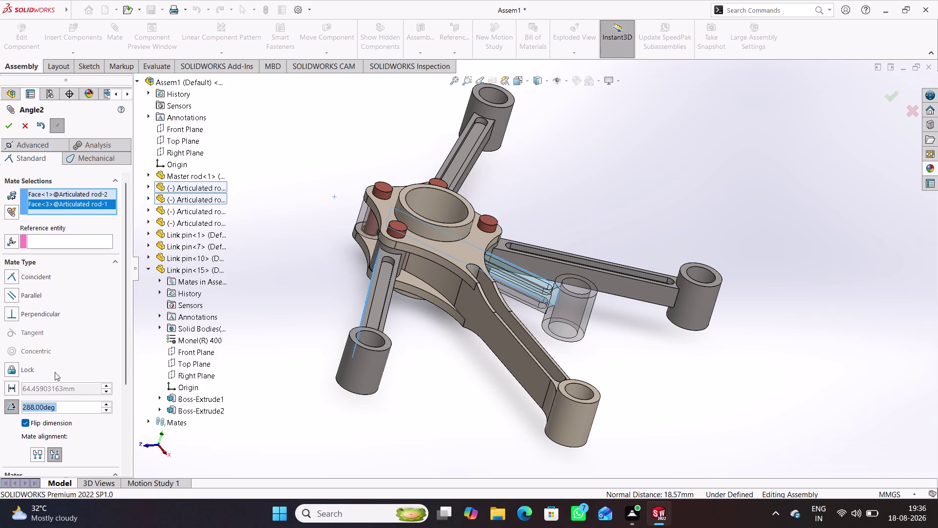
click(24, 122)
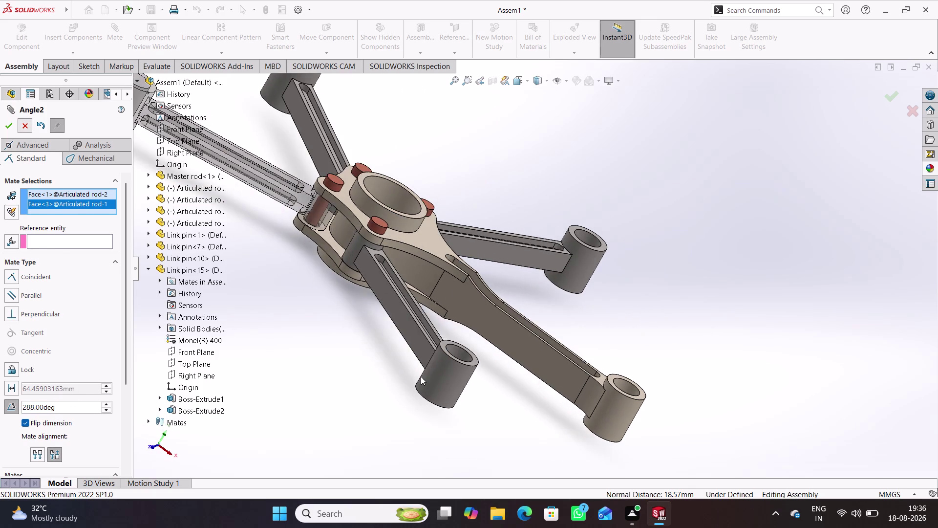
Orbit the finished assembly, then return it to the standard view.
scroll(up, 3)
middle_drag(379, 369, 330, 364)
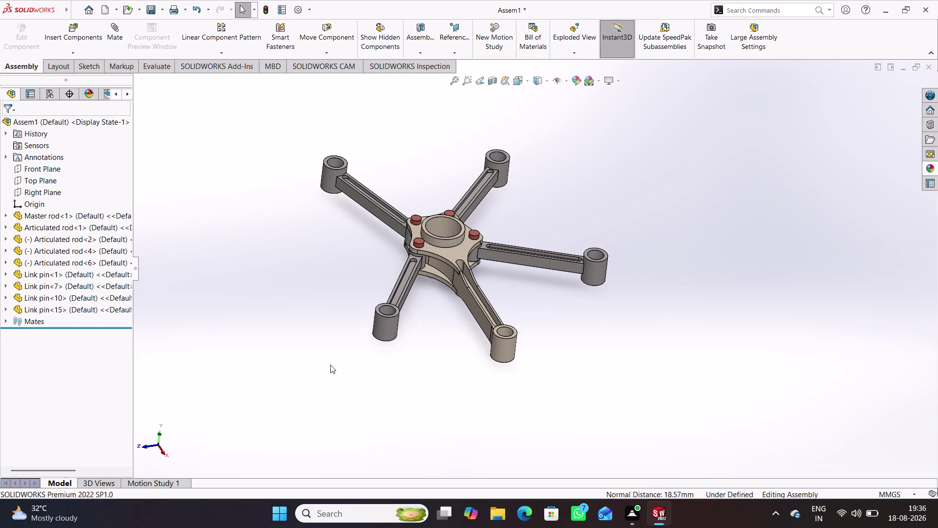
key(ctrl+z)
click(356, 359)
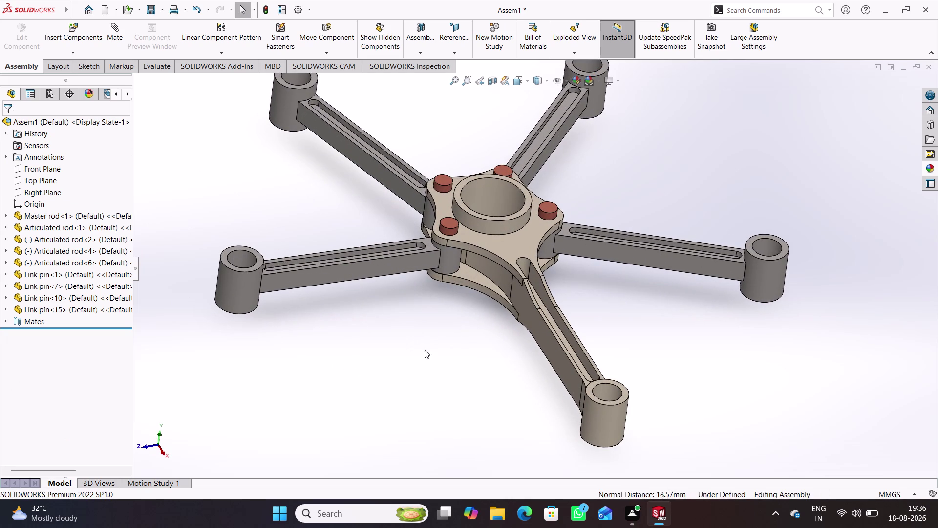